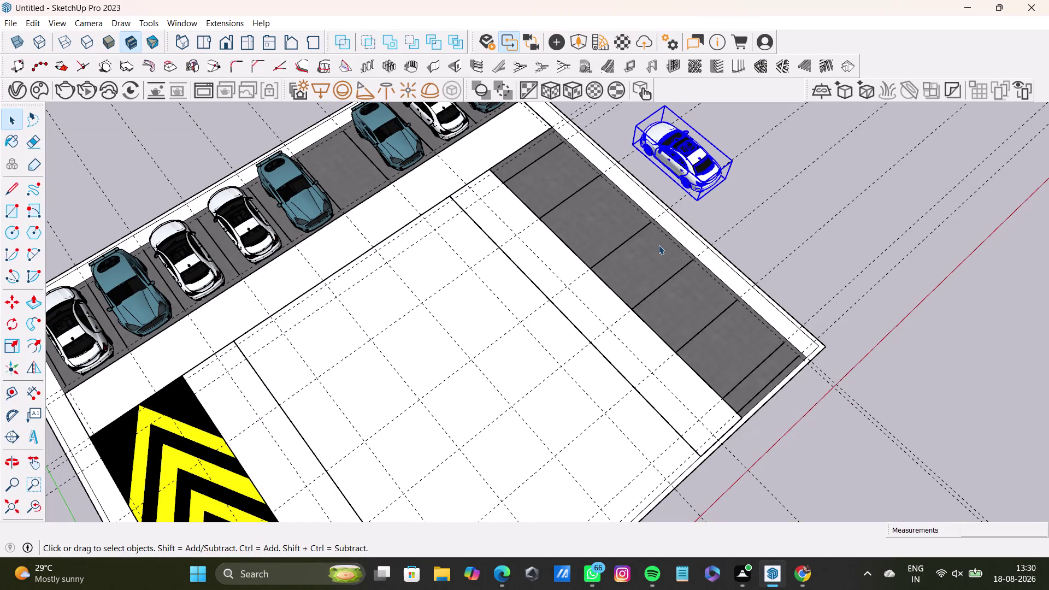
Frame the white sedan and the row of empty bays, then select the sedan.
click(749, 170)
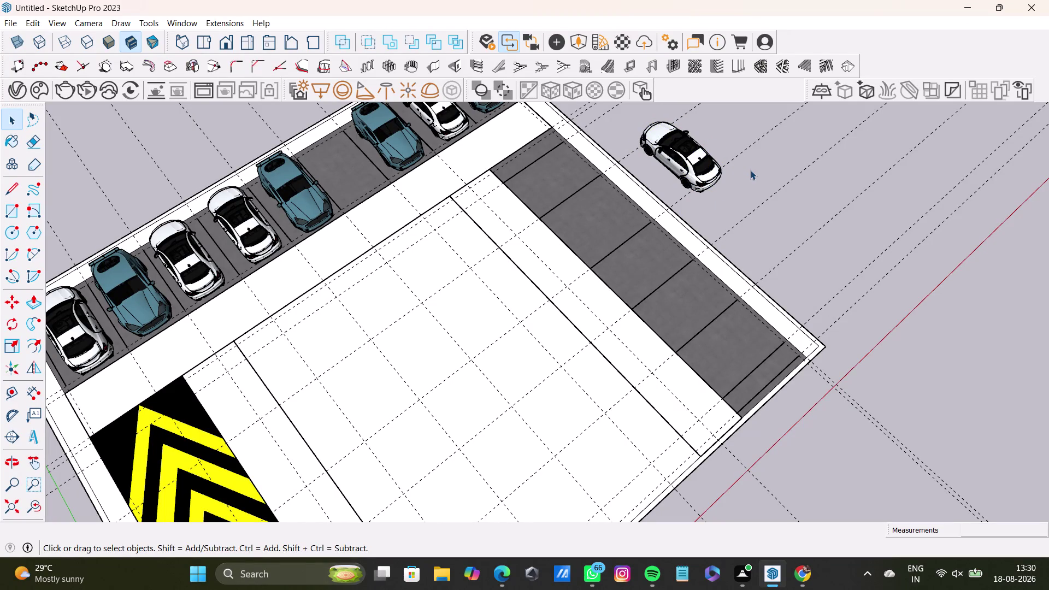
middle_drag(752, 261, 605, 206)
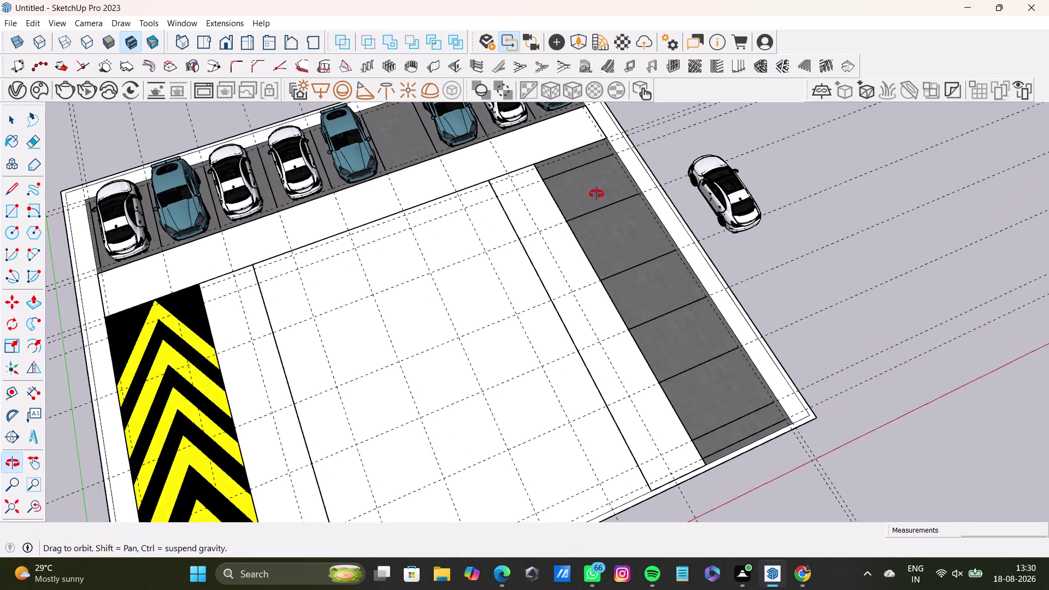
middle_drag(604, 206, 561, 124)
scroll(up, 3)
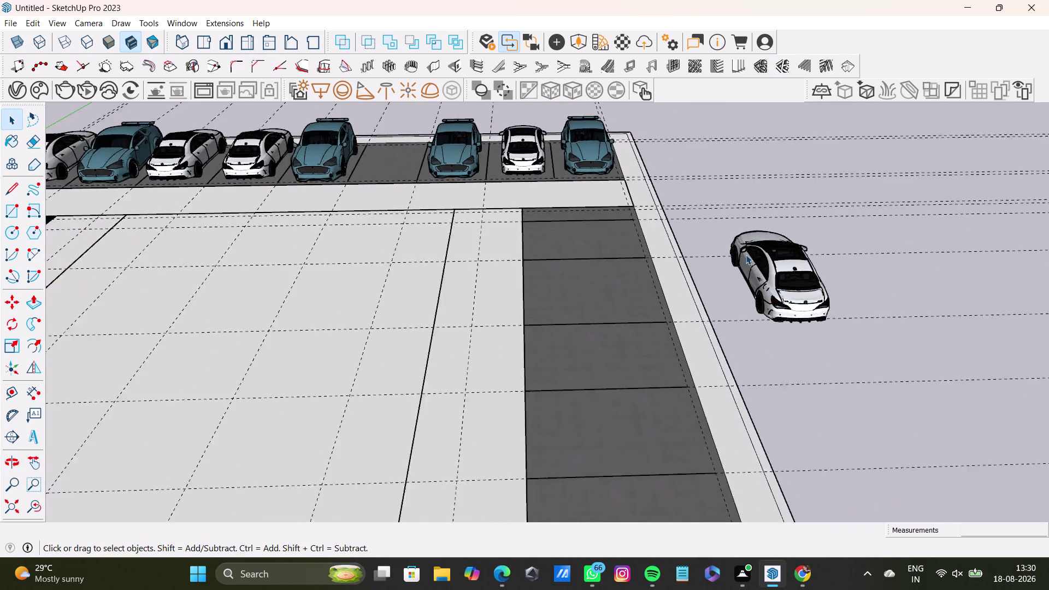
scroll(up, 3)
middle_drag(753, 277, 872, 358)
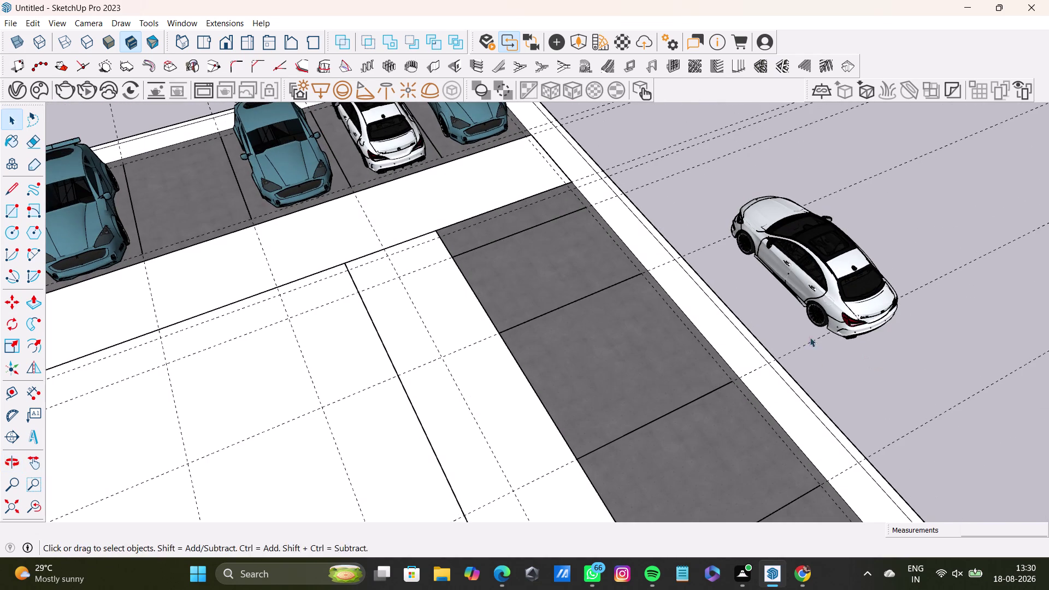
middle_drag(770, 326, 850, 372)
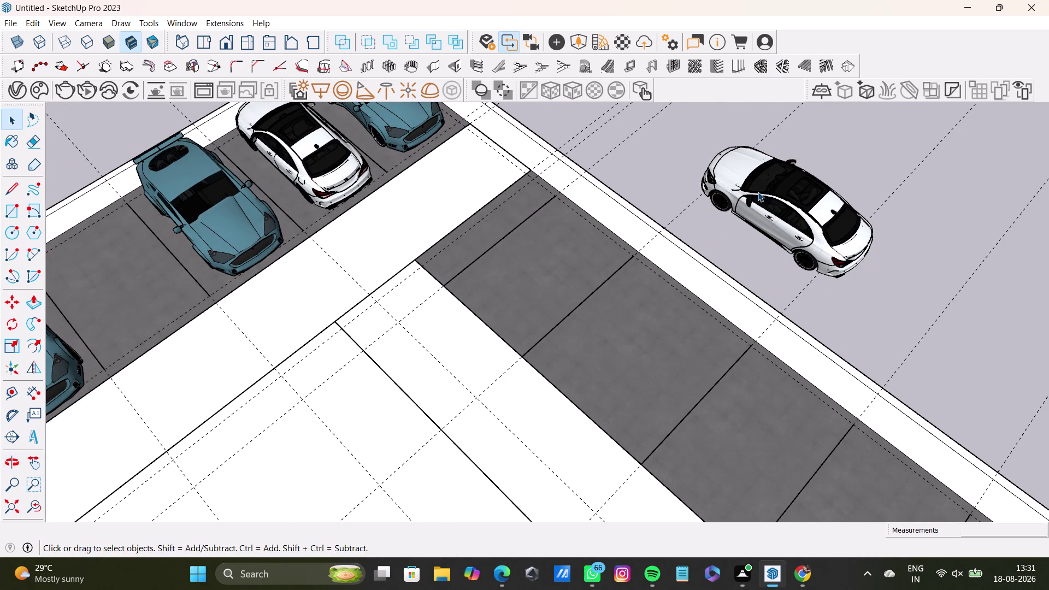
click(759, 192)
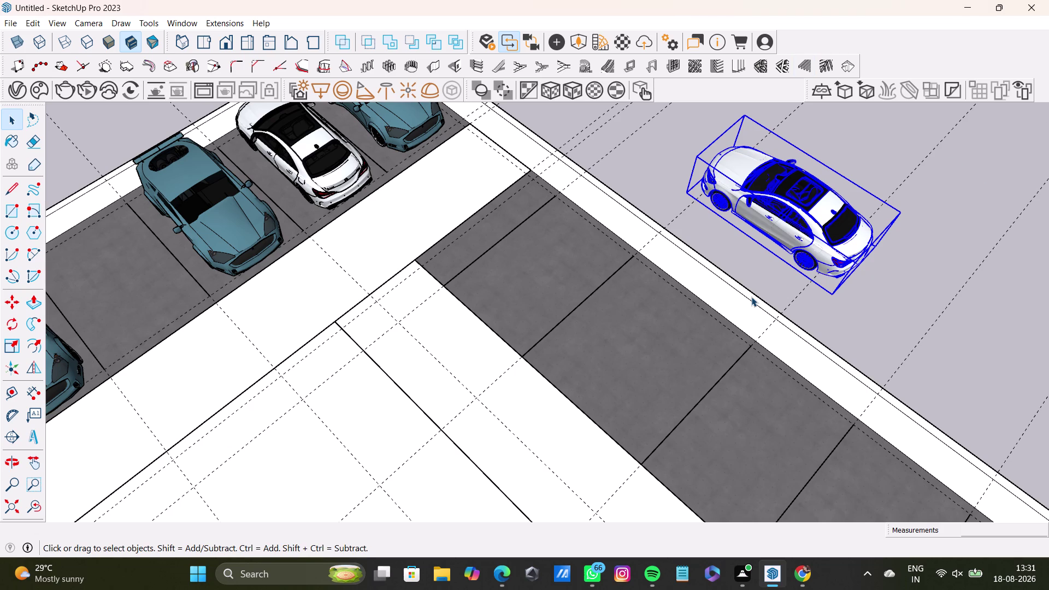
Orbit around the sedan to a top-down view and select it again.
middle_drag(865, 307, 786, 208)
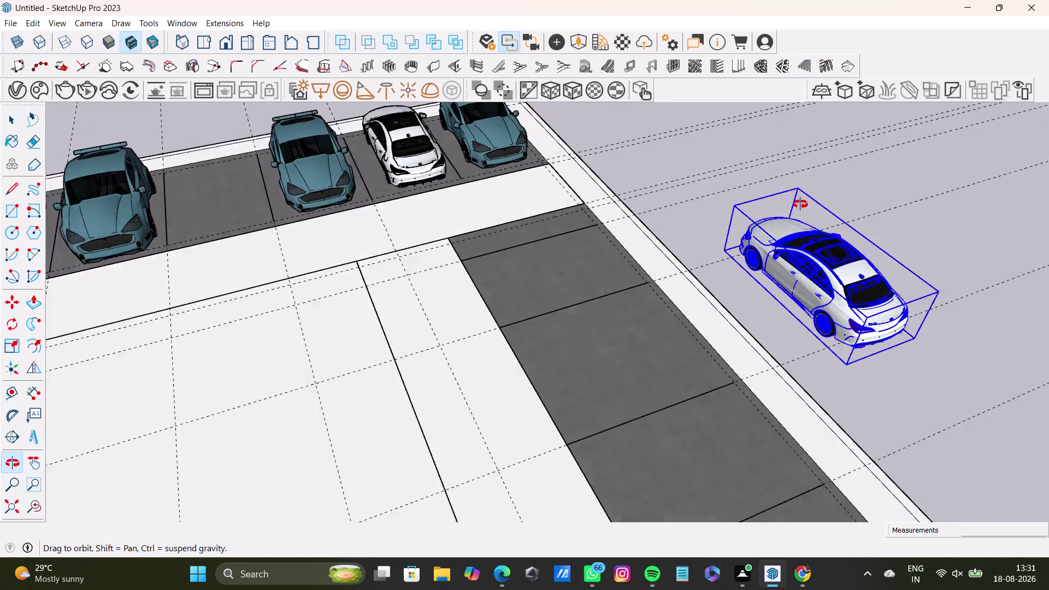
middle_drag(786, 208, 837, 192)
scroll(up, 3)
middle_drag(793, 253, 918, 266)
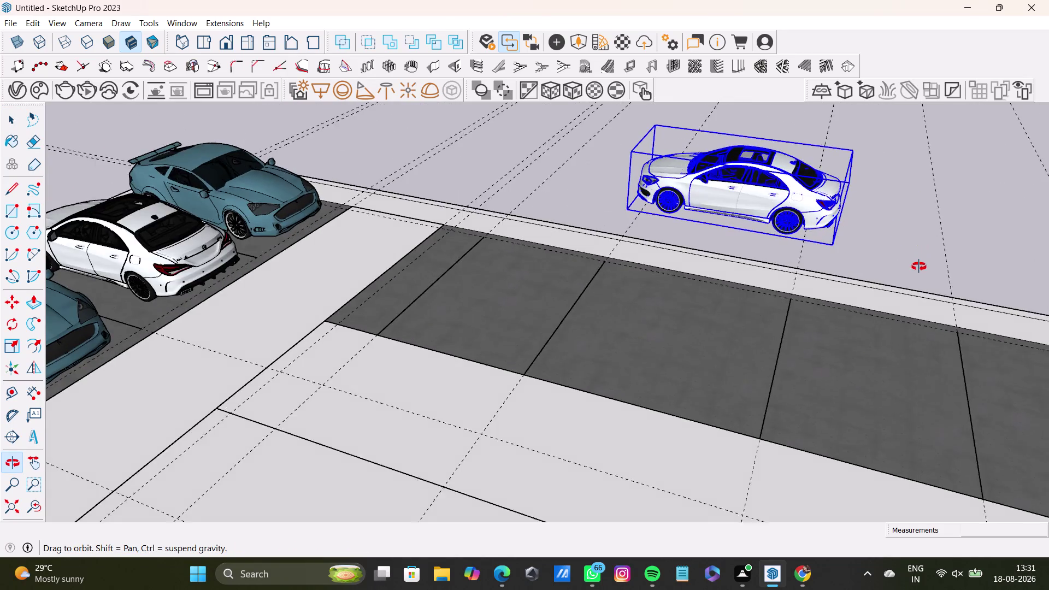
middle_drag(918, 267, 810, 331)
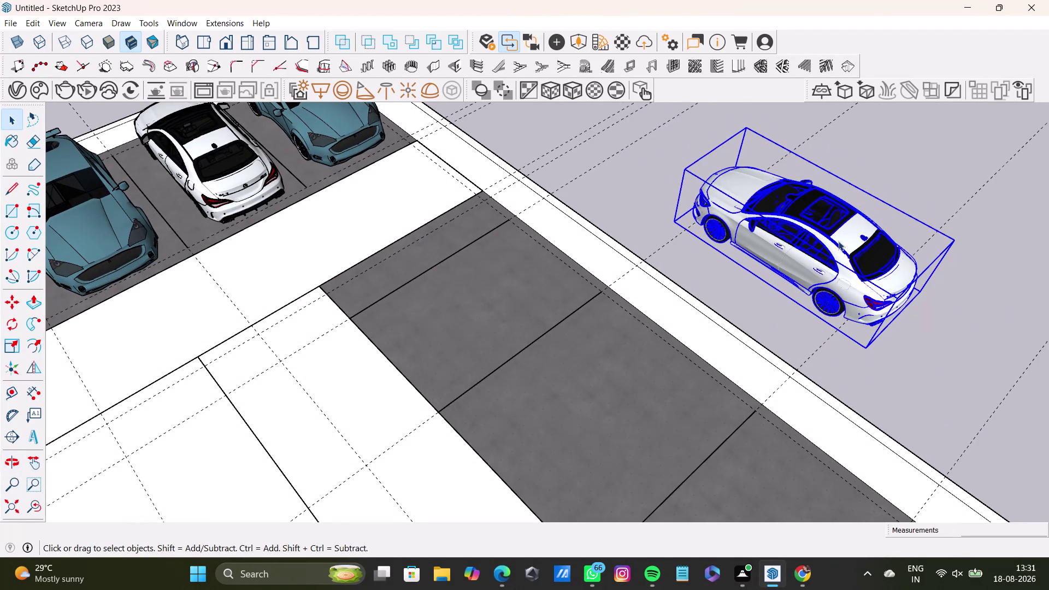
click(905, 188)
click(848, 236)
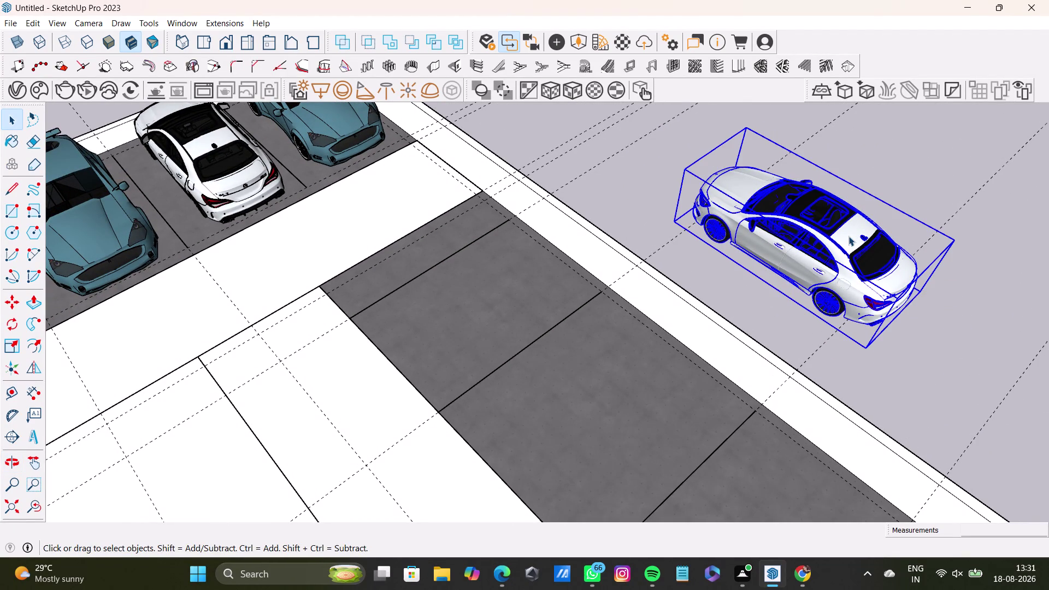
Move the sedan by its rear wheel into the first empty bay, then view it side-on.
key(m)
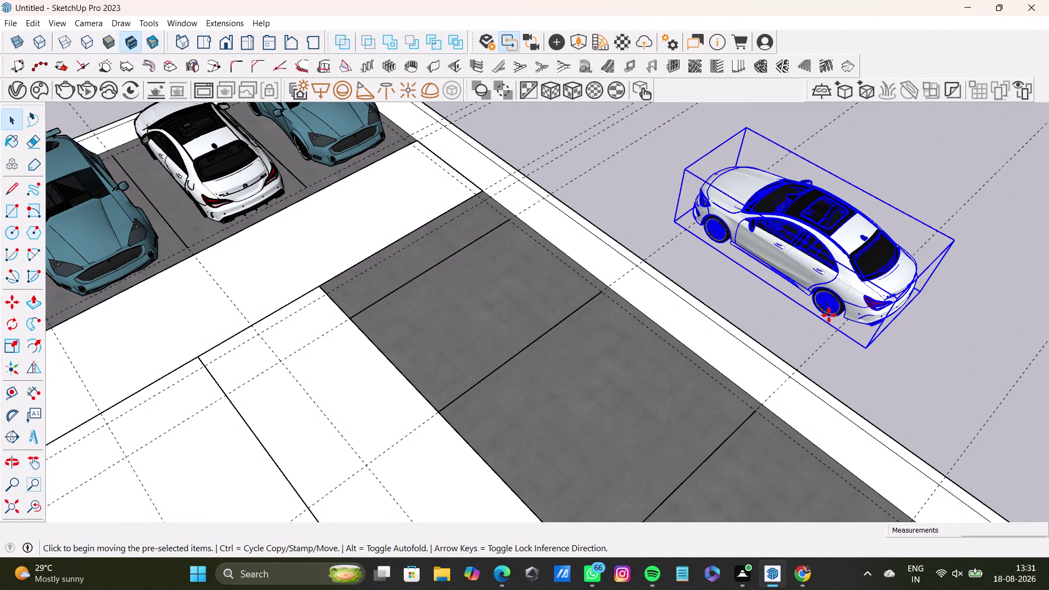
click(728, 236)
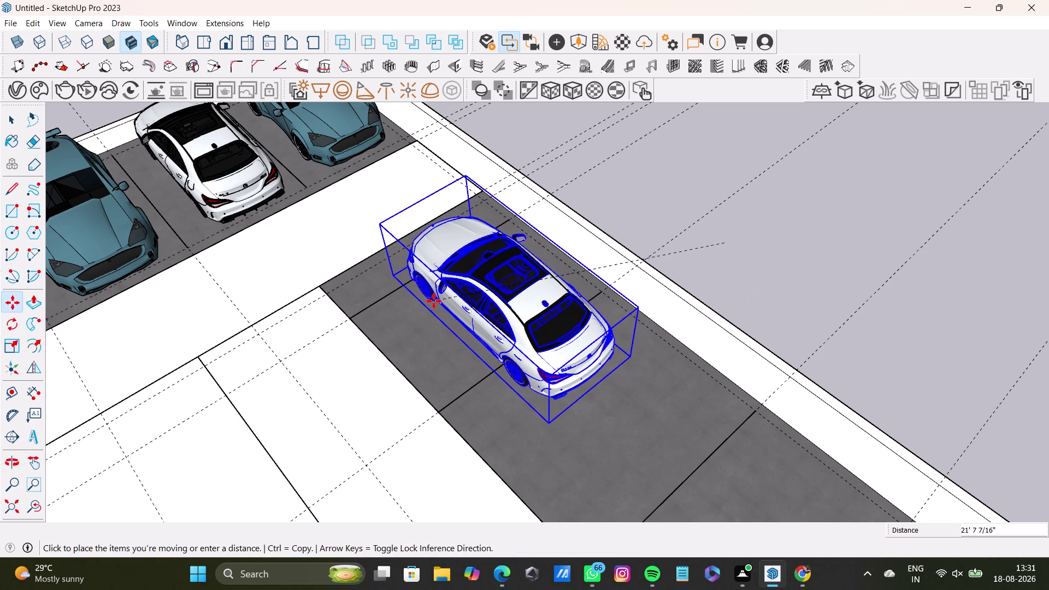
click(443, 310)
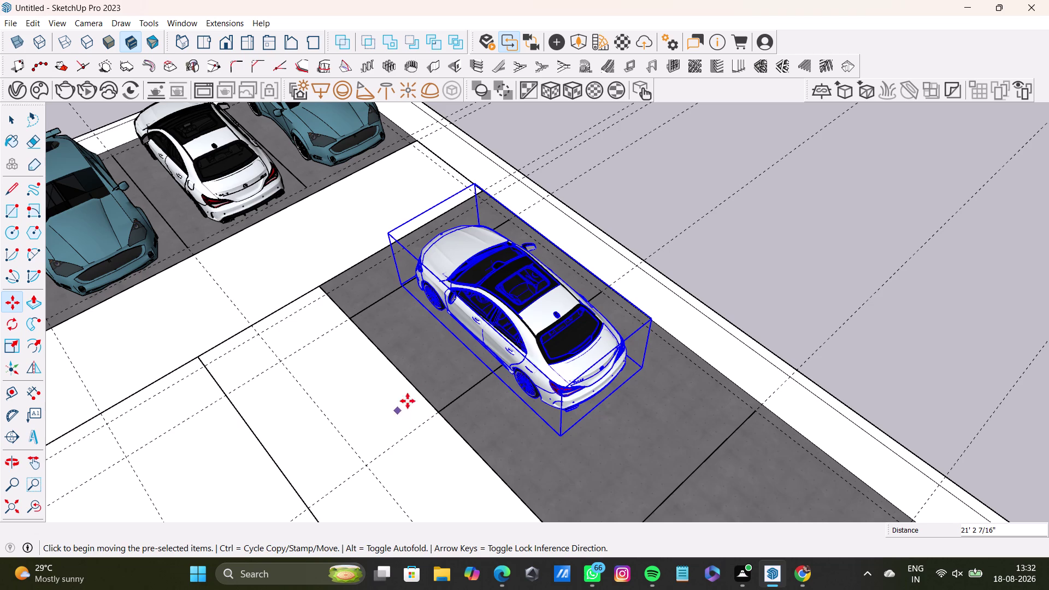
middle_drag(405, 413, 571, 365)
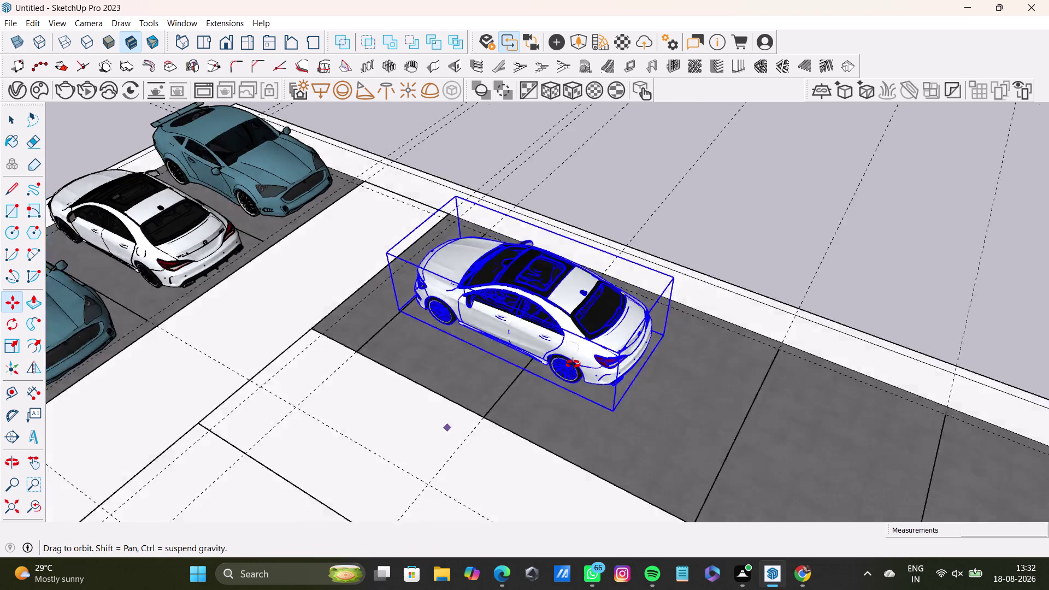
middle_drag(571, 364, 620, 356)
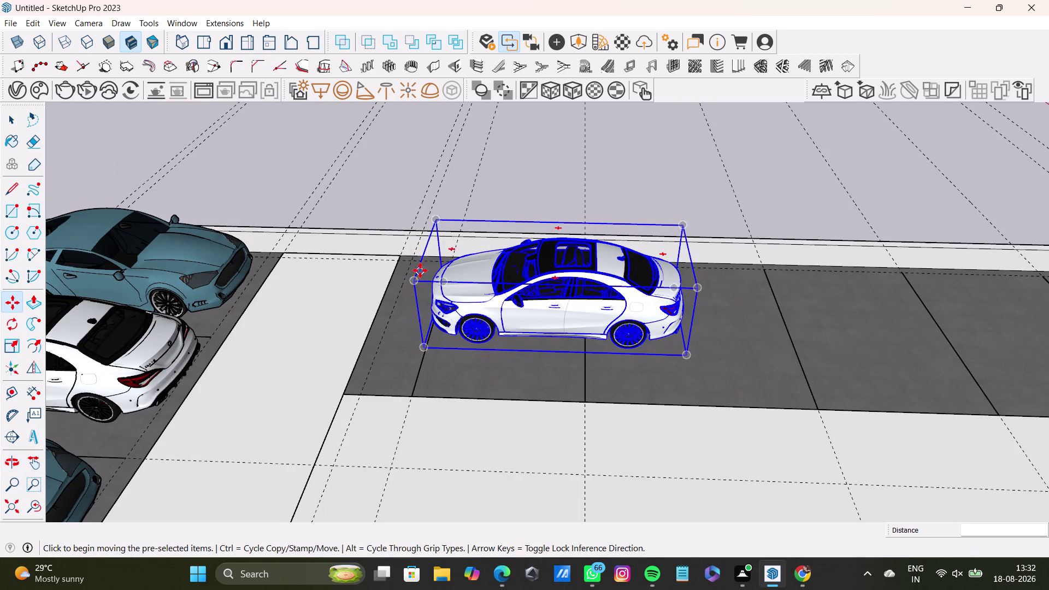
Rotate the sedan 90 degrees about its corner.
key(q)
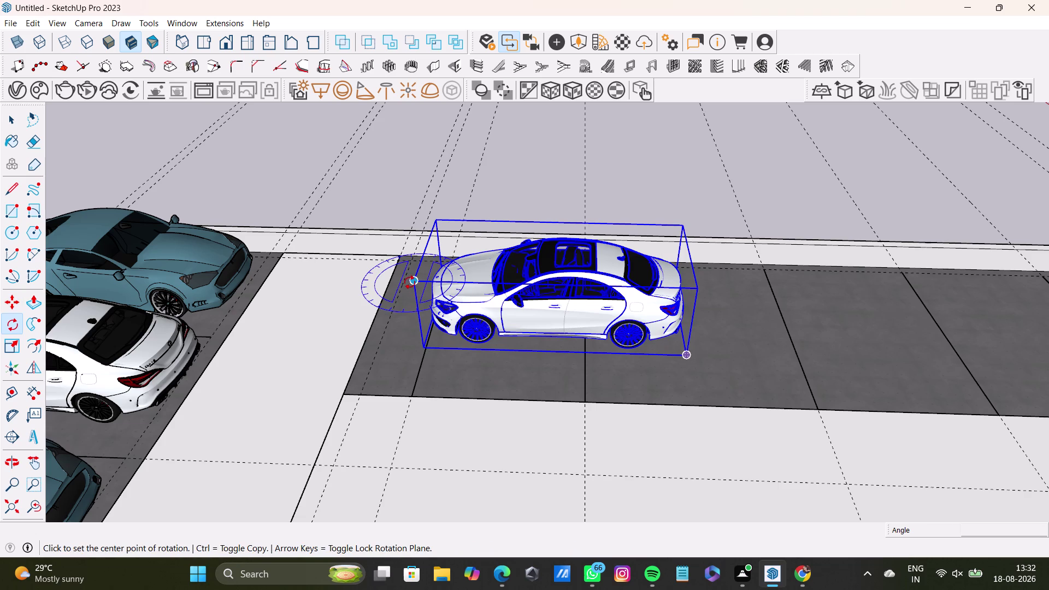
click(412, 281)
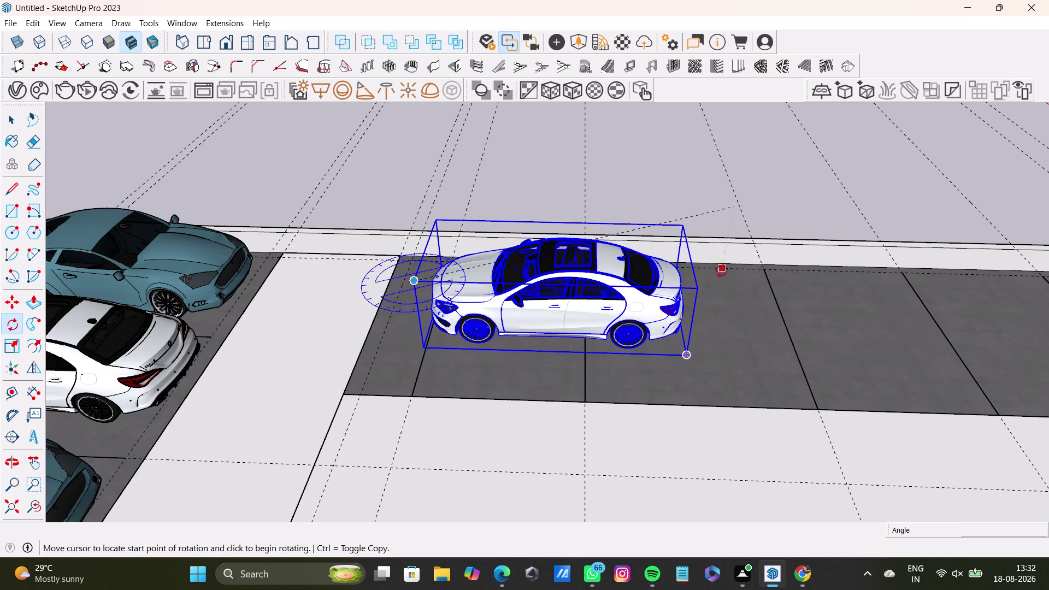
click(700, 288)
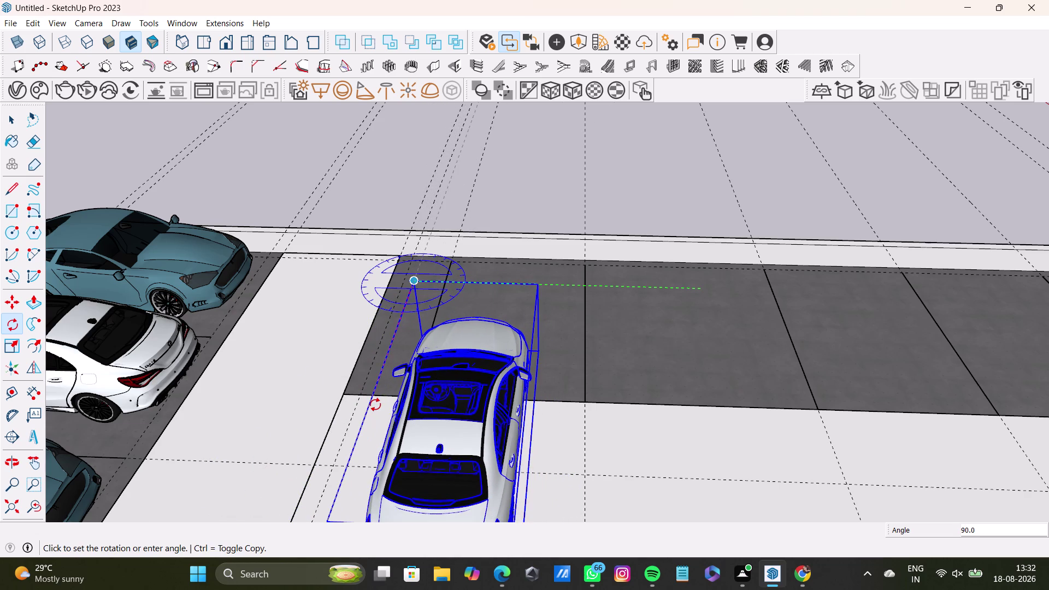
click(375, 405)
key(space)
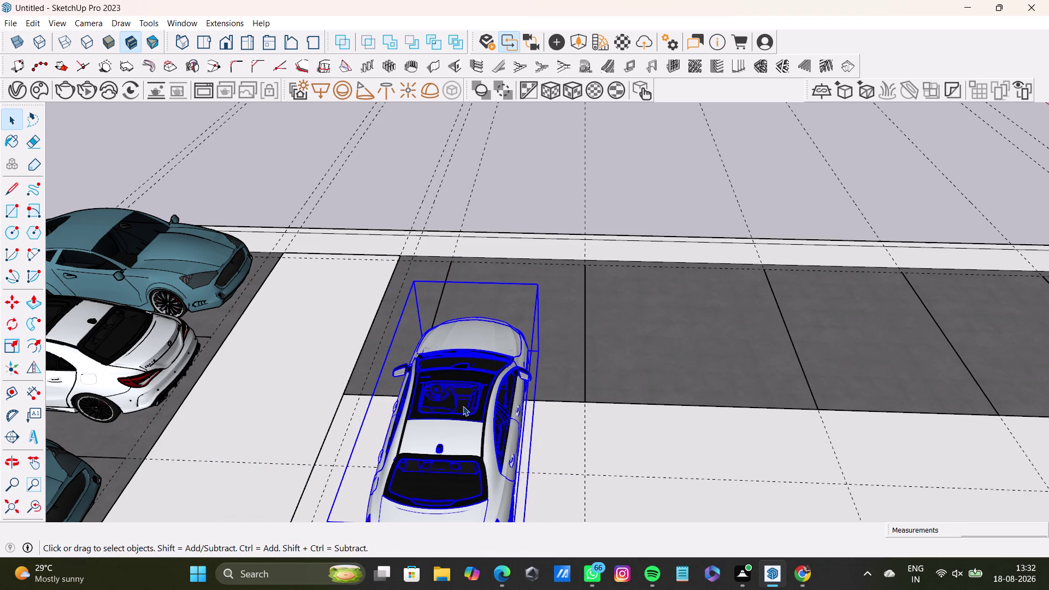
Move the turned sedan so it sits centred inside the bay.
key(m)
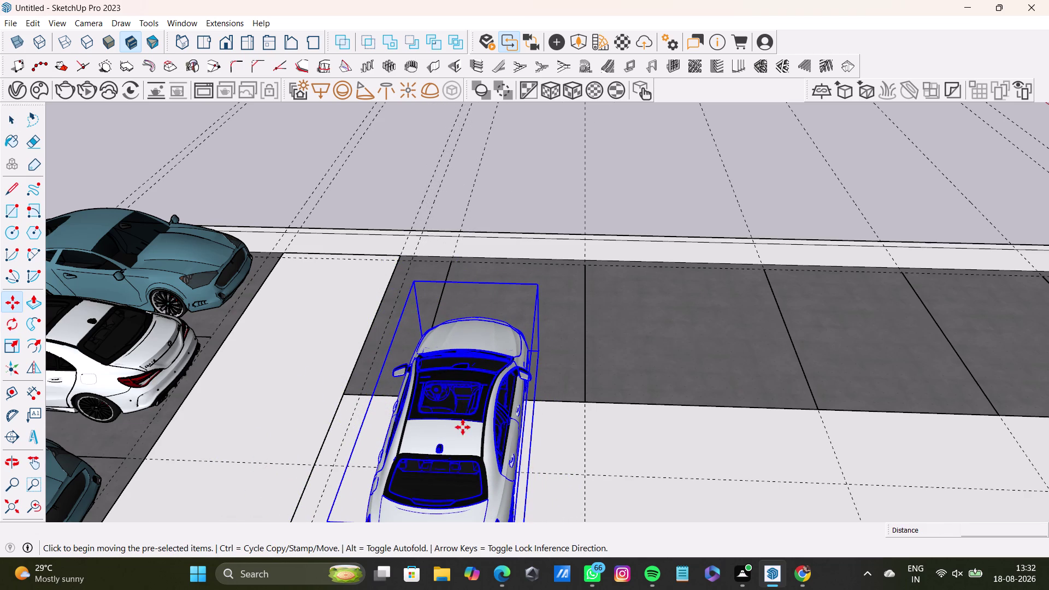
click(461, 437)
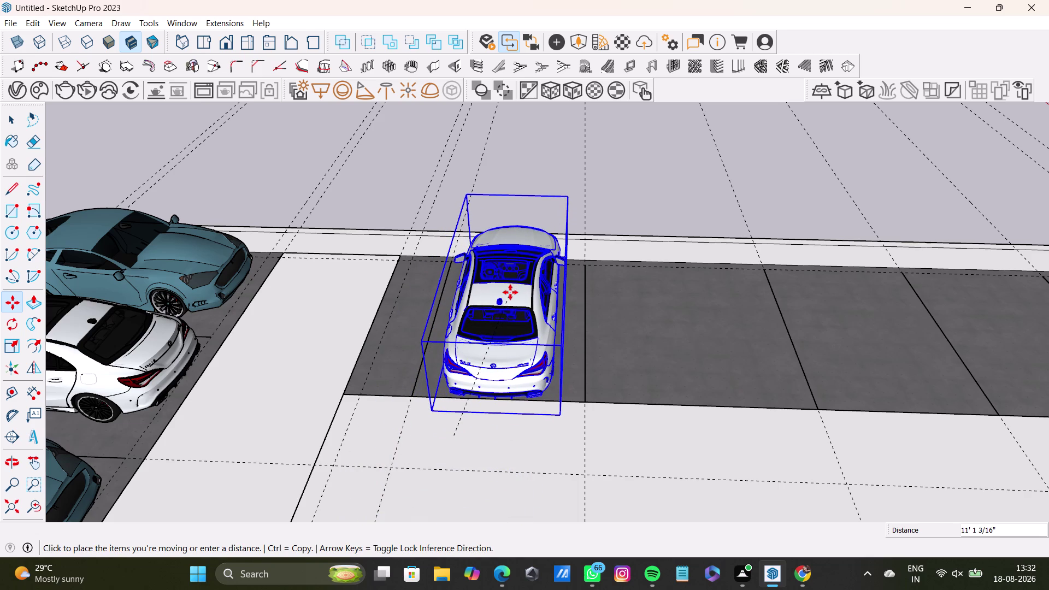
click(510, 295)
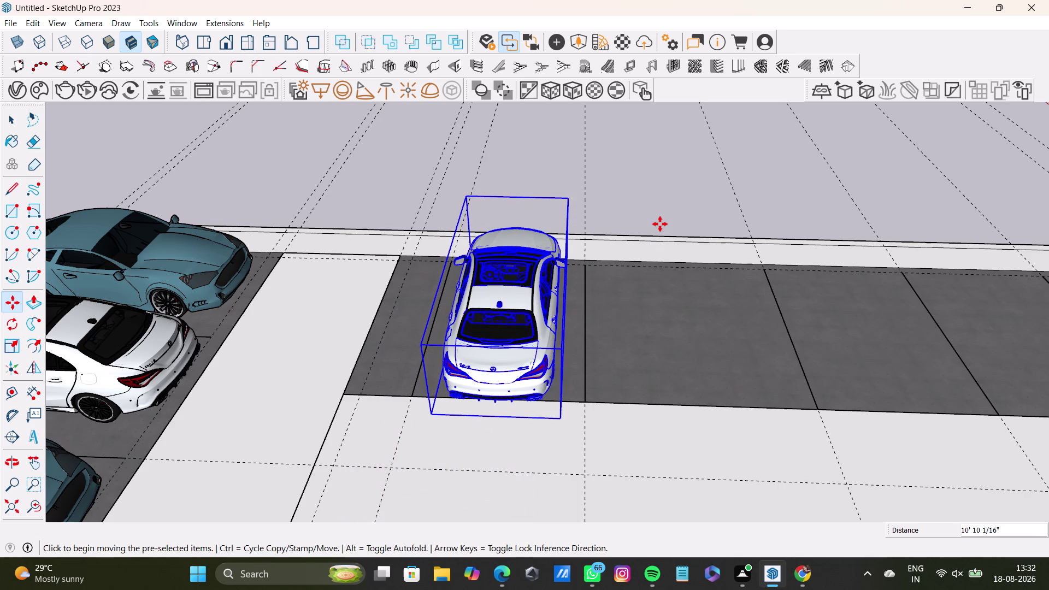
key(space)
Orbit around the parked sedan to check it, then reselect it.
click(659, 224)
middle_drag(669, 334, 667, 334)
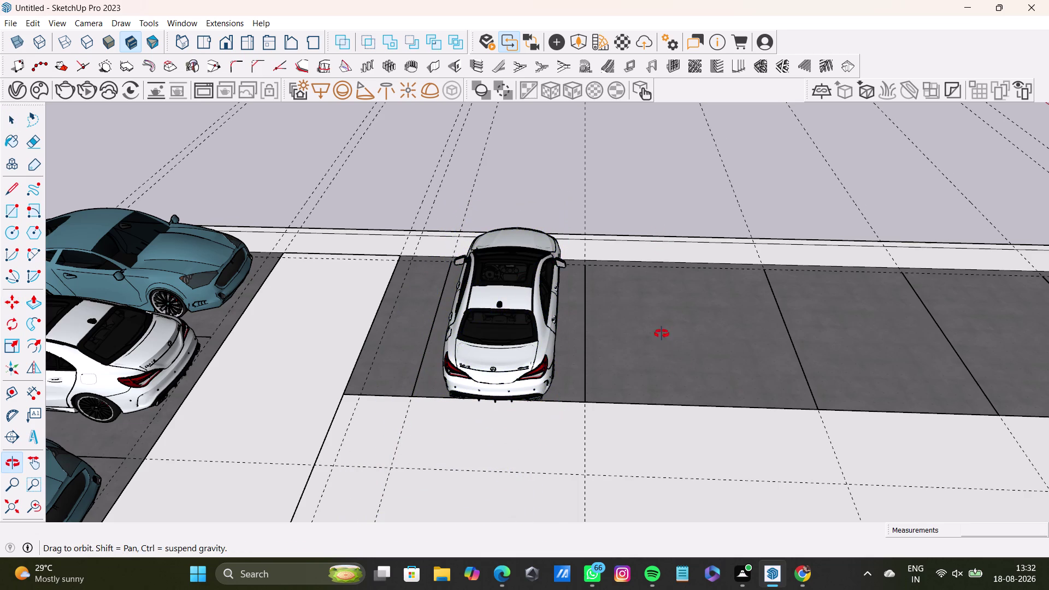
middle_drag(668, 335, 412, 380)
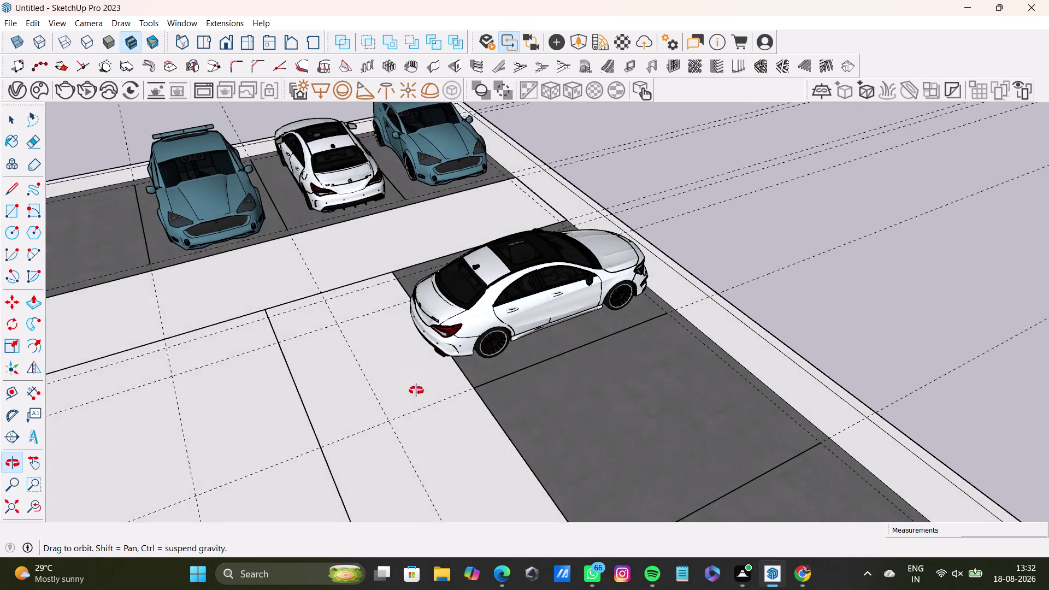
middle_drag(412, 381, 650, 327)
click(490, 306)
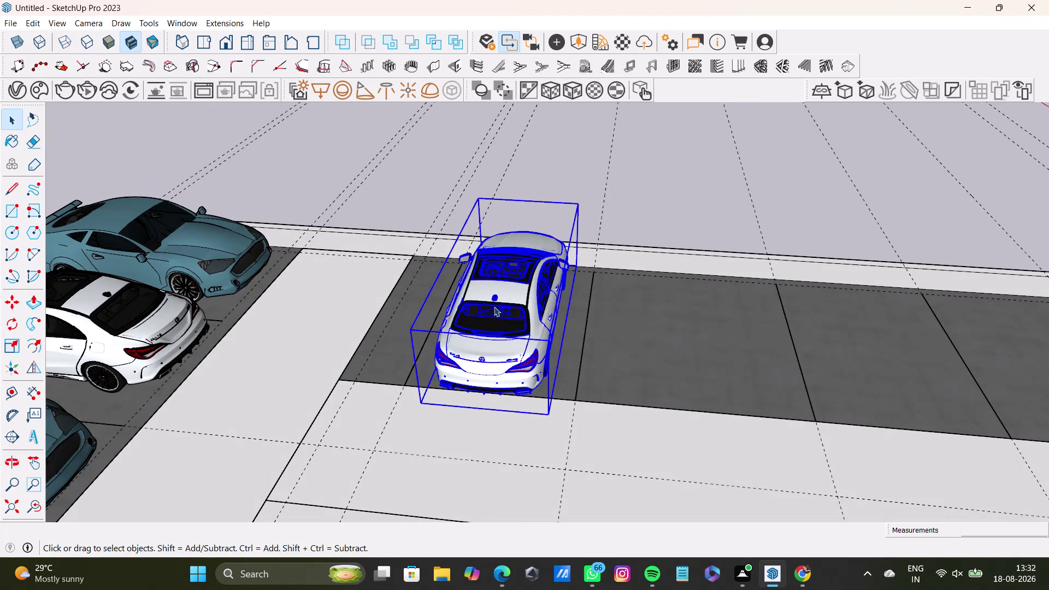
Scale the sedan down to 0.96 so it fits the bay width.
key(s)
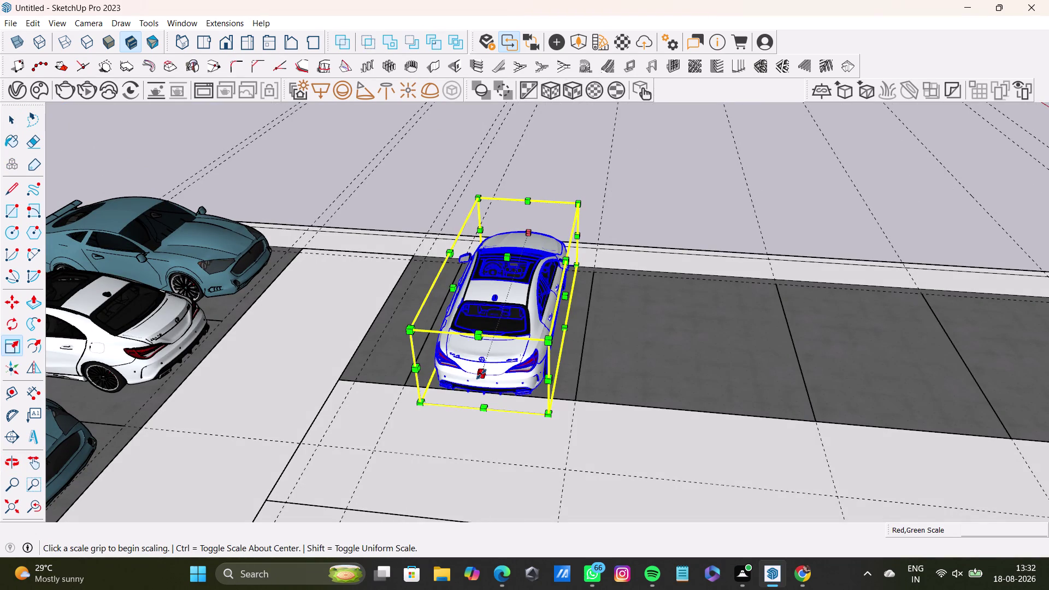
drag(481, 374, 484, 365)
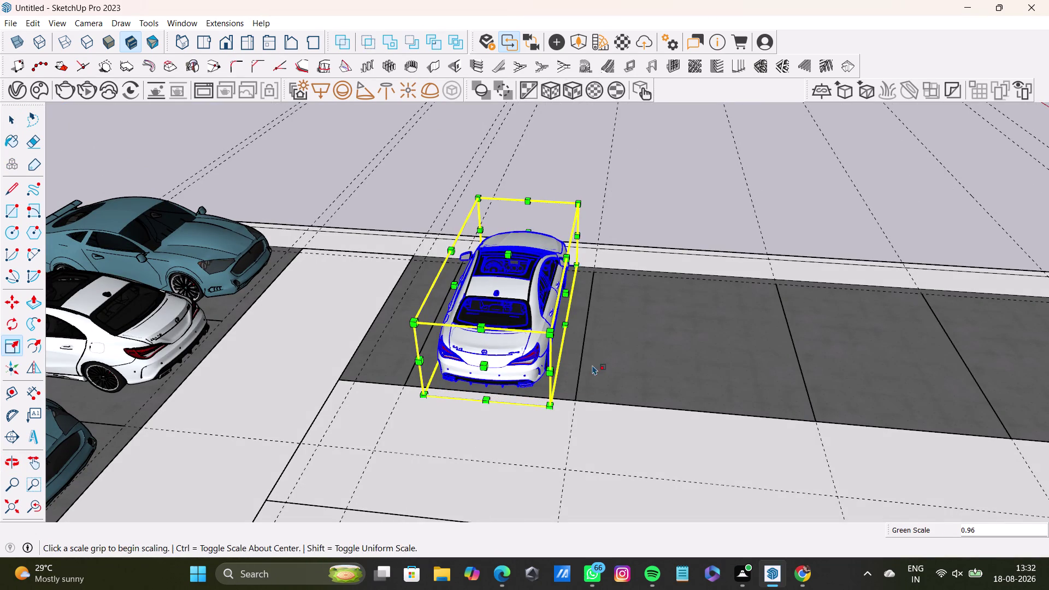
middle_drag(592, 365, 234, 365)
scroll(up, 3)
middle_drag(677, 302, 429, 292)
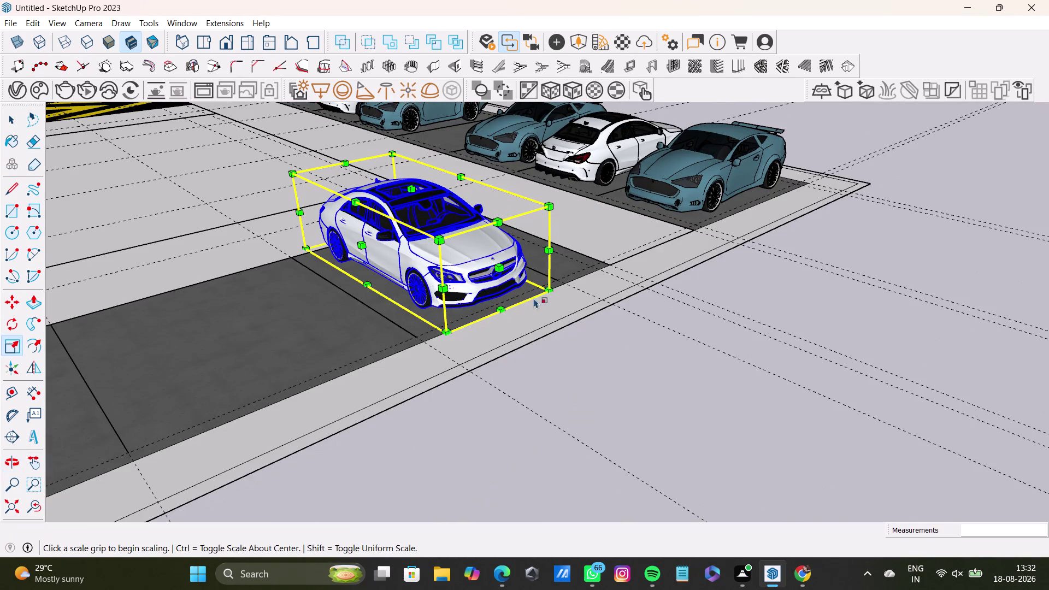
drag(499, 270, 490, 267)
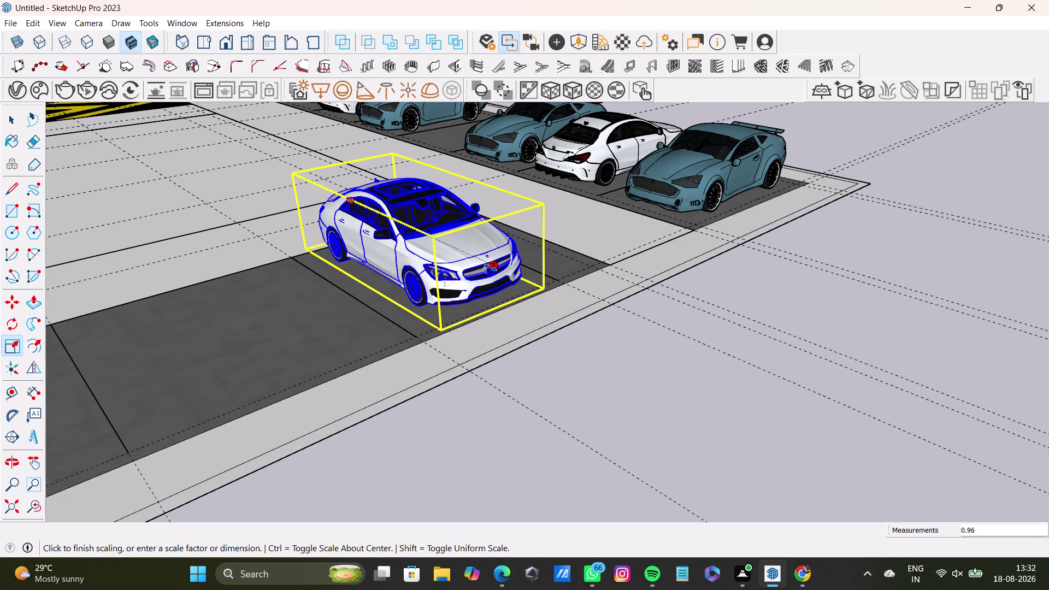
drag(490, 268, 501, 279)
key(space)
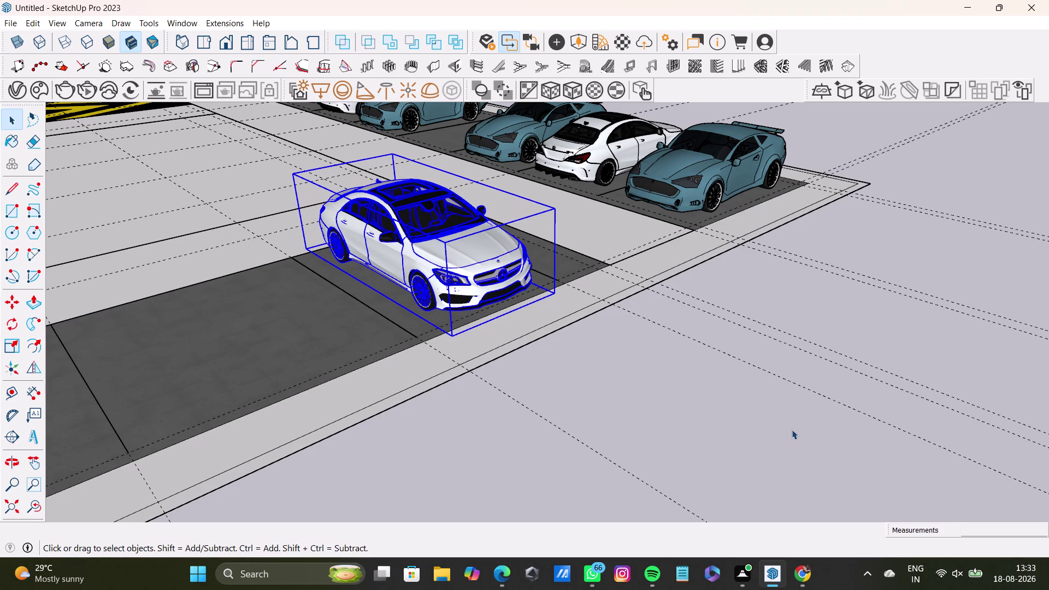
Select the resized sedan and orbit the view down onto it.
click(469, 294)
click(930, 141)
click(462, 268)
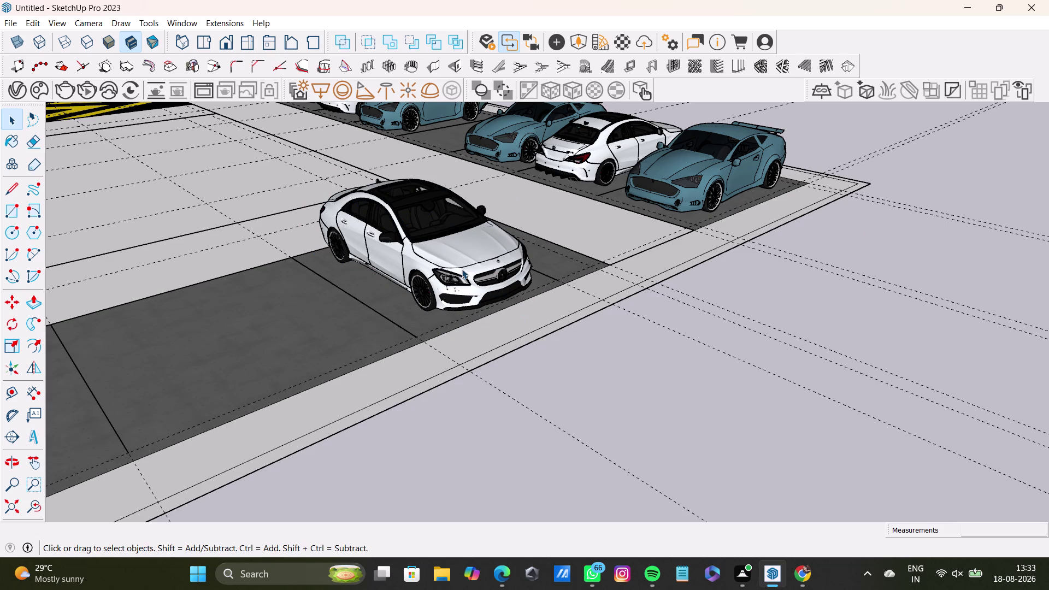
middle_drag(568, 357, 553, 482)
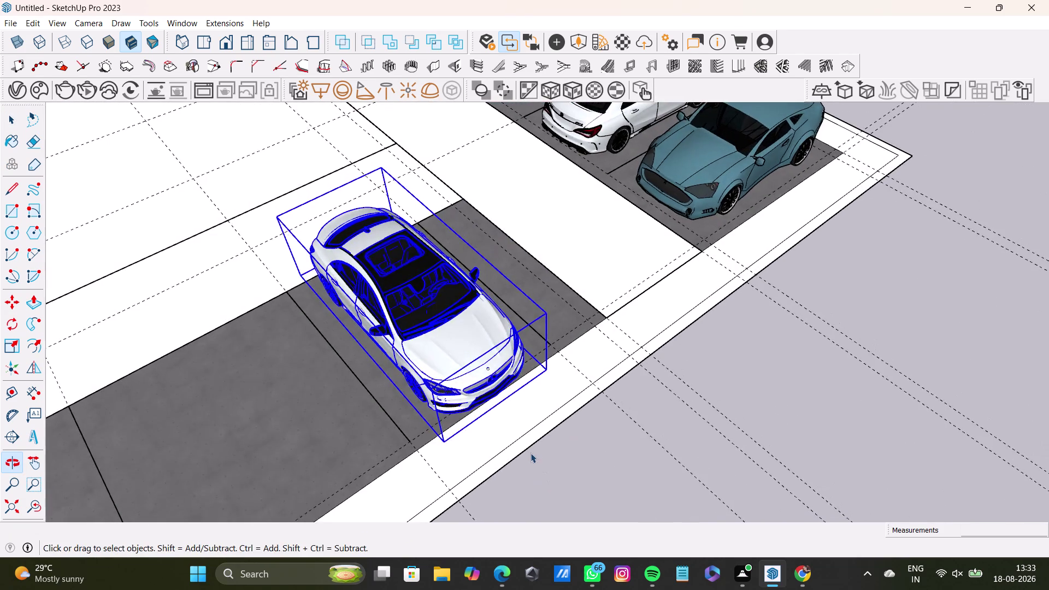
scroll(down, 3)
scroll(down, 3)
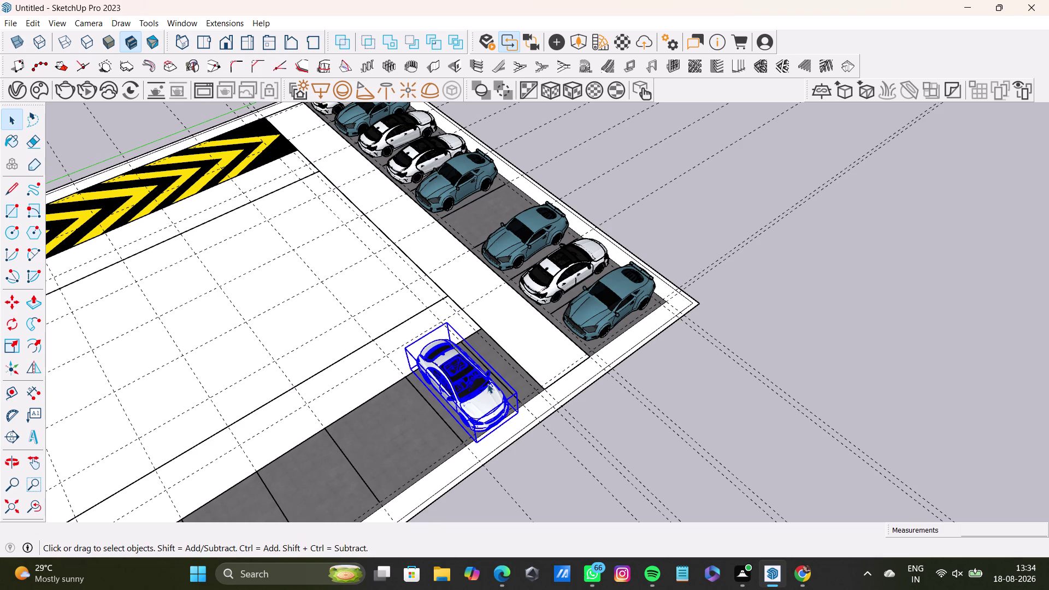
middle_drag(593, 437, 501, 452)
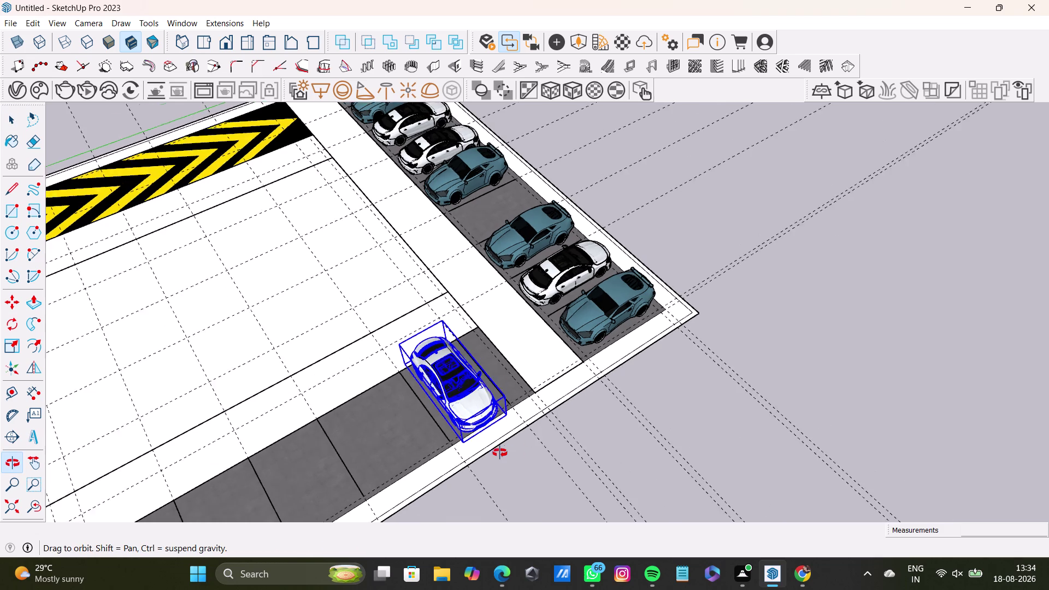
middle_drag(500, 453, 498, 453)
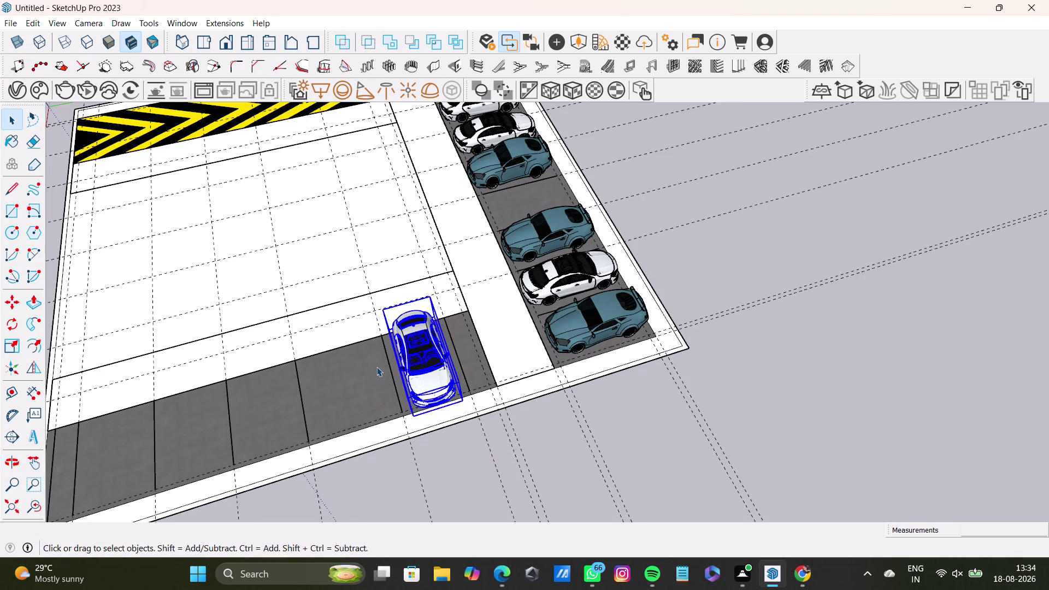
scroll(down, 3)
scroll(down, 3)
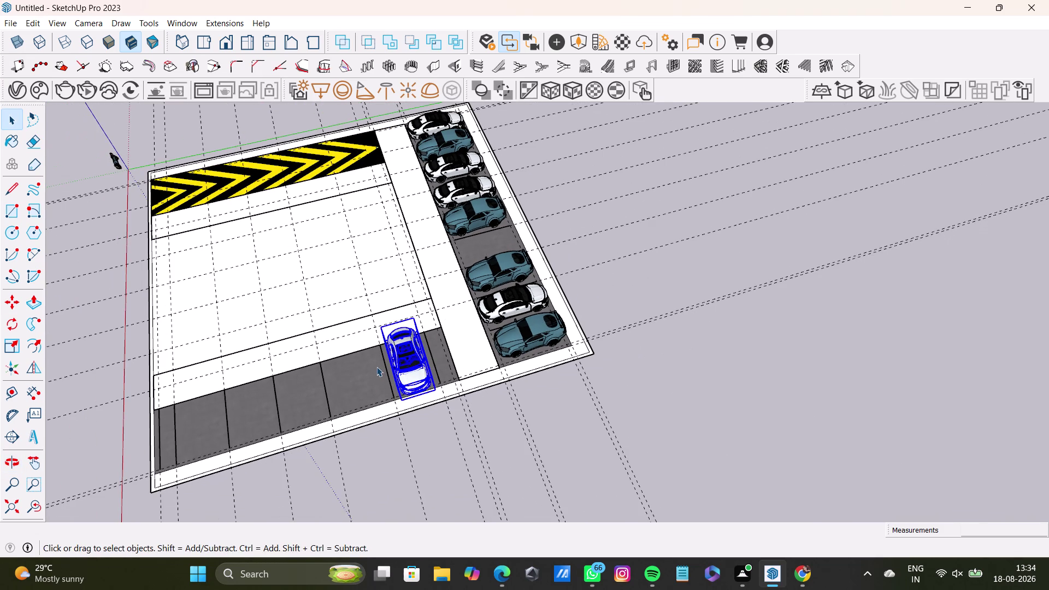
click(550, 333)
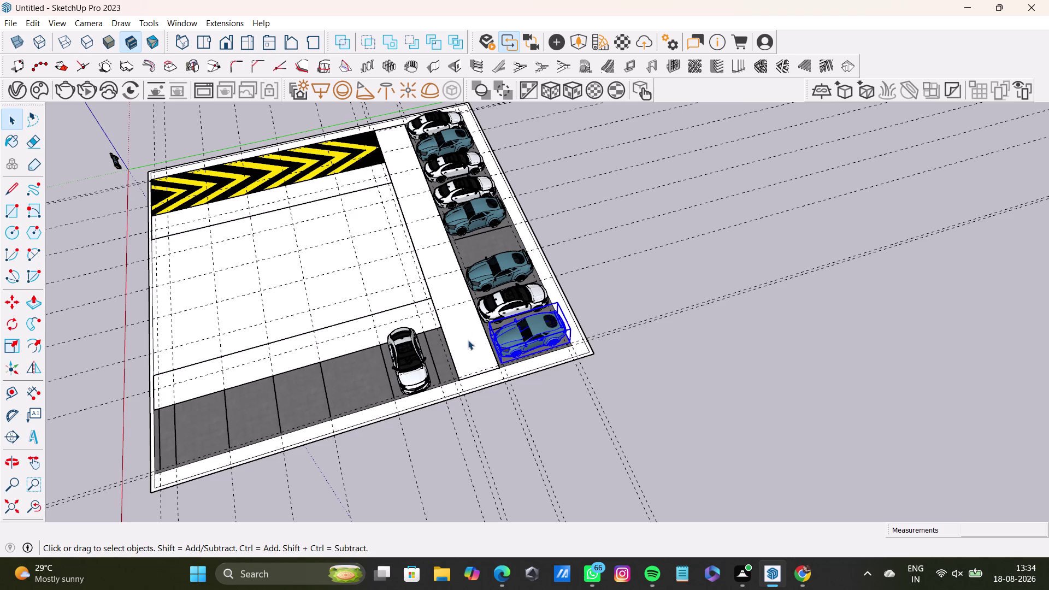
Copy the white sedan into the leftmost front-row bay.
middle_drag(467, 340, 546, 315)
drag(462, 292, 567, 389)
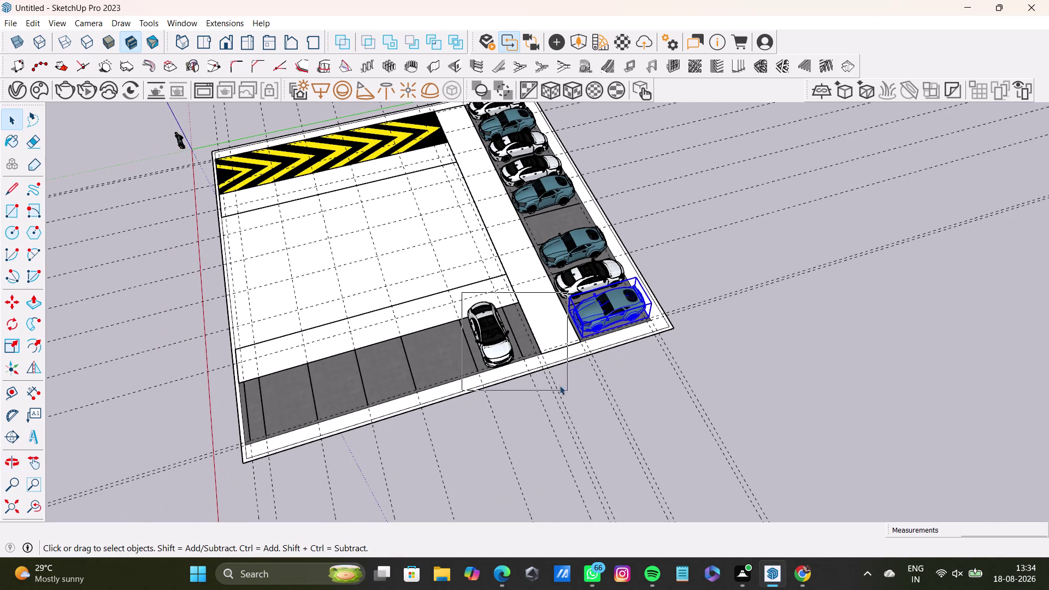
key(m)
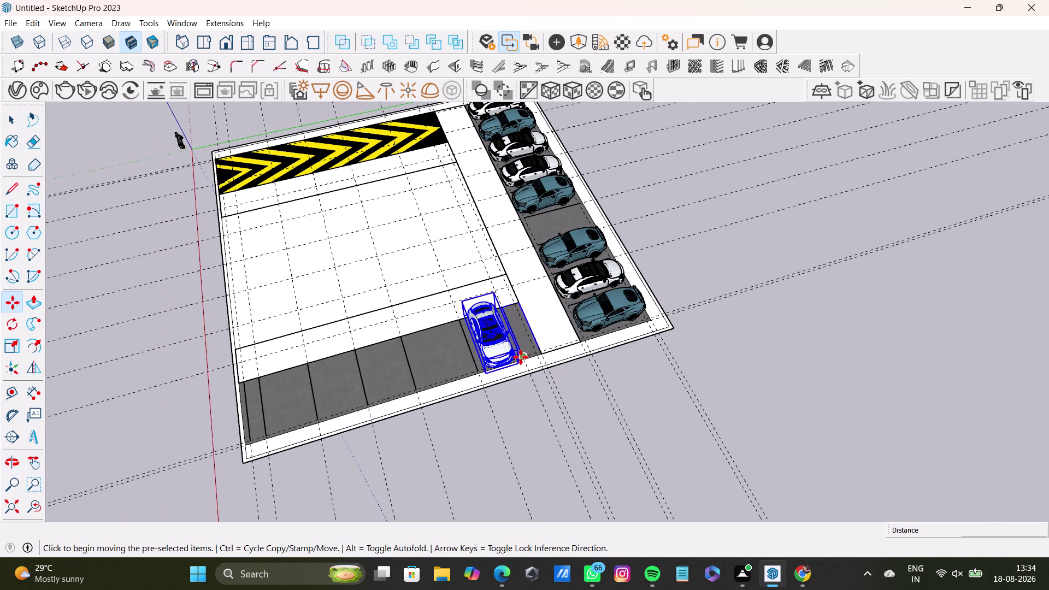
click(520, 358)
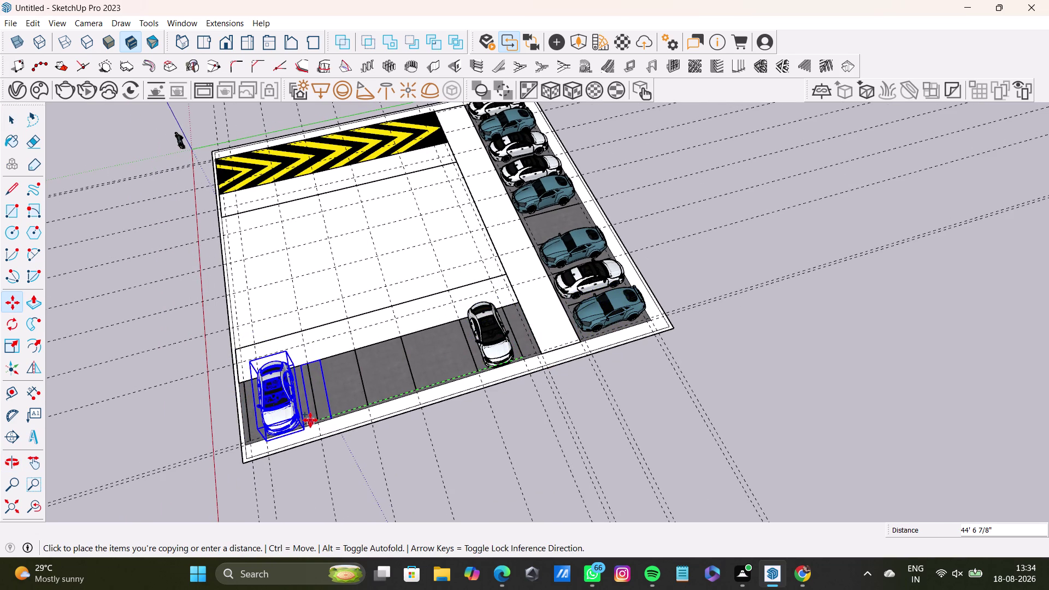
click(310, 420)
key(space)
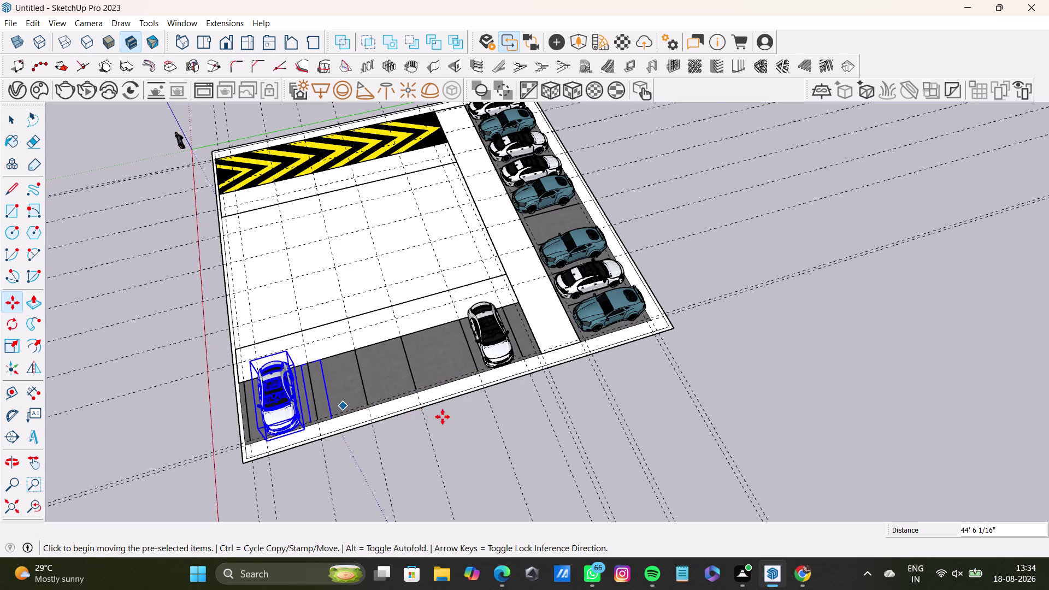
click(467, 454)
Orbit and zoom in for a close look along the front-row bays.
middle_drag(376, 431, 356, 477)
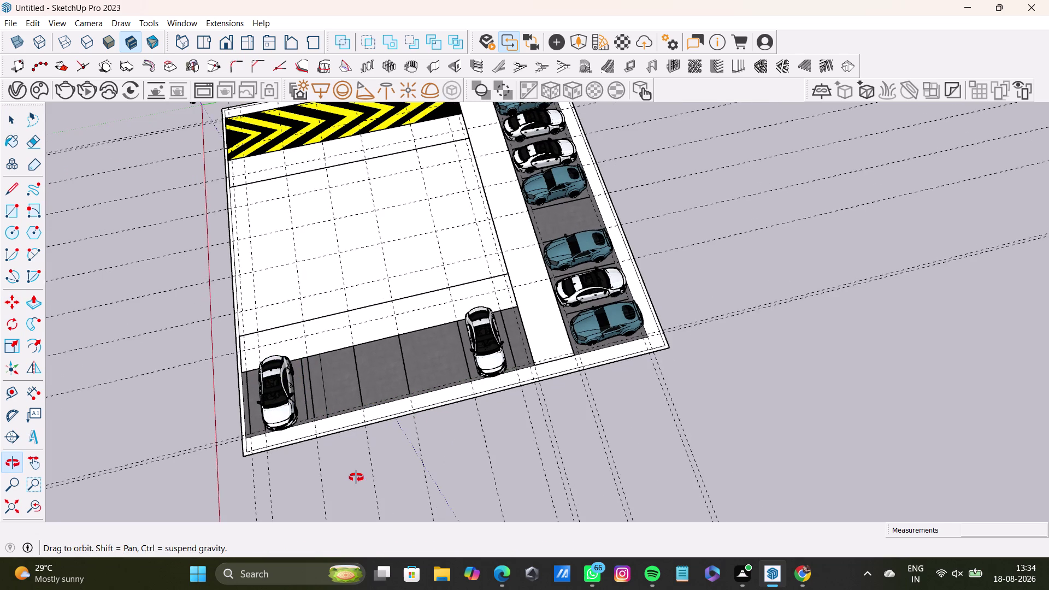
middle_drag(356, 478, 360, 441)
scroll(up, 3)
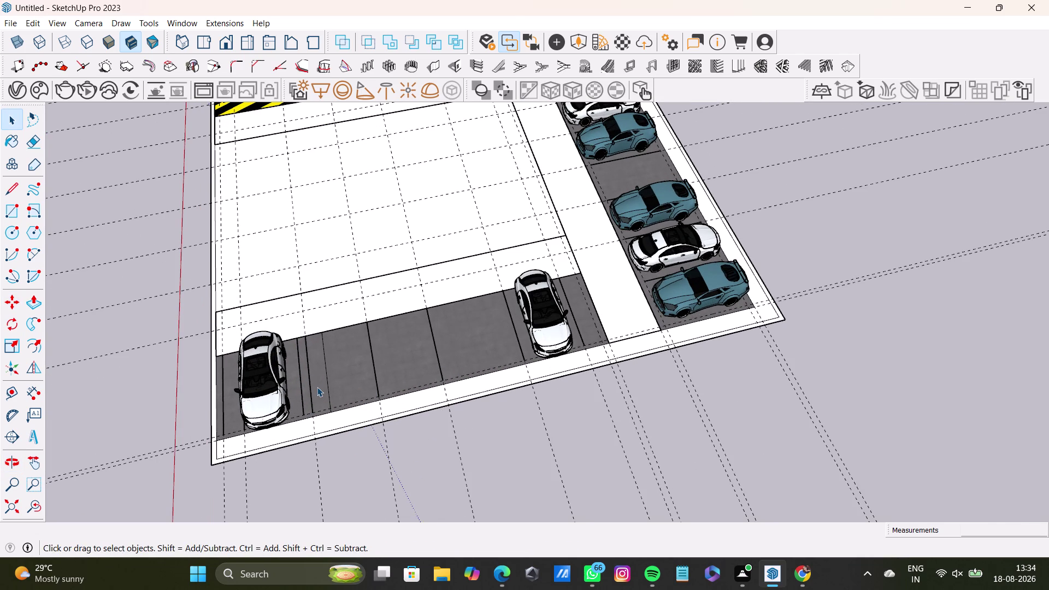
middle_drag(365, 382, 312, 500)
scroll(up, 3)
middle_drag(297, 359, 440, 230)
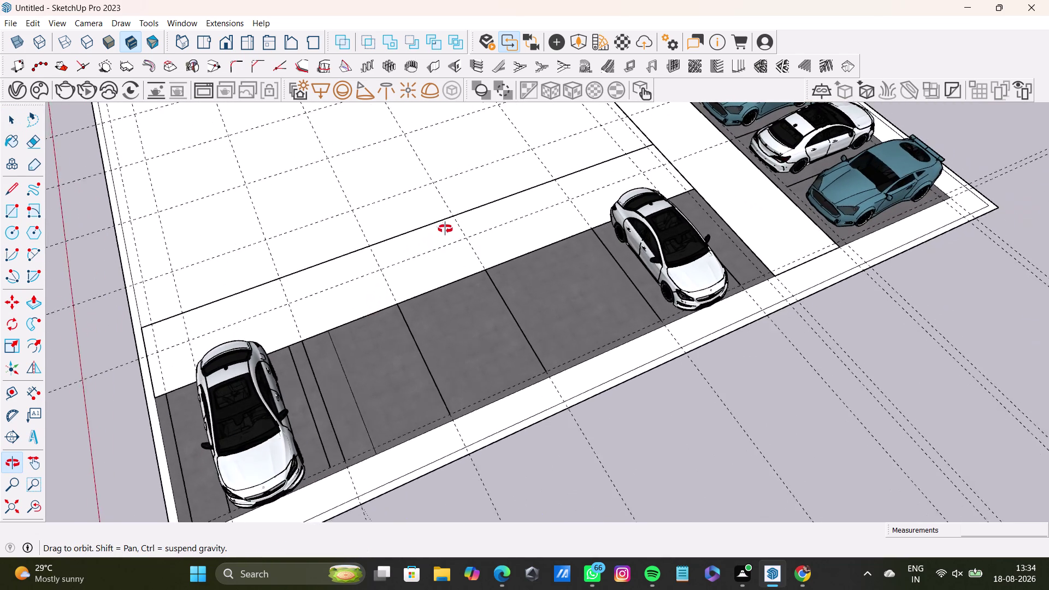
Move the divider line beside the left sedan by its midpoint onto the bay endpoint.
middle_drag(440, 231, 467, 222)
scroll(down, 3)
middle_drag(272, 404, 323, 378)
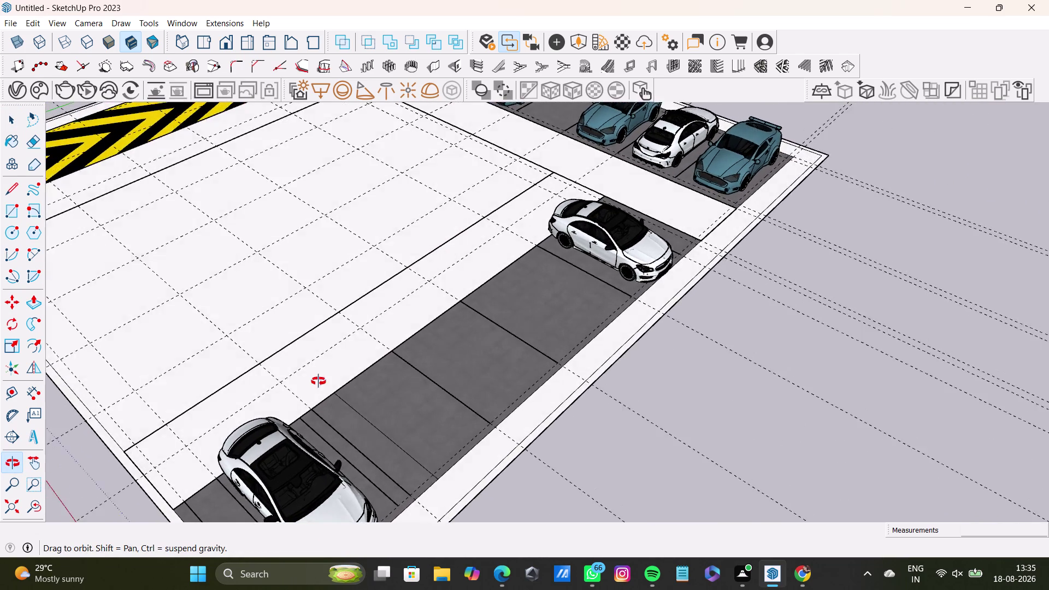
middle_drag(324, 378, 255, 439)
click(331, 432)
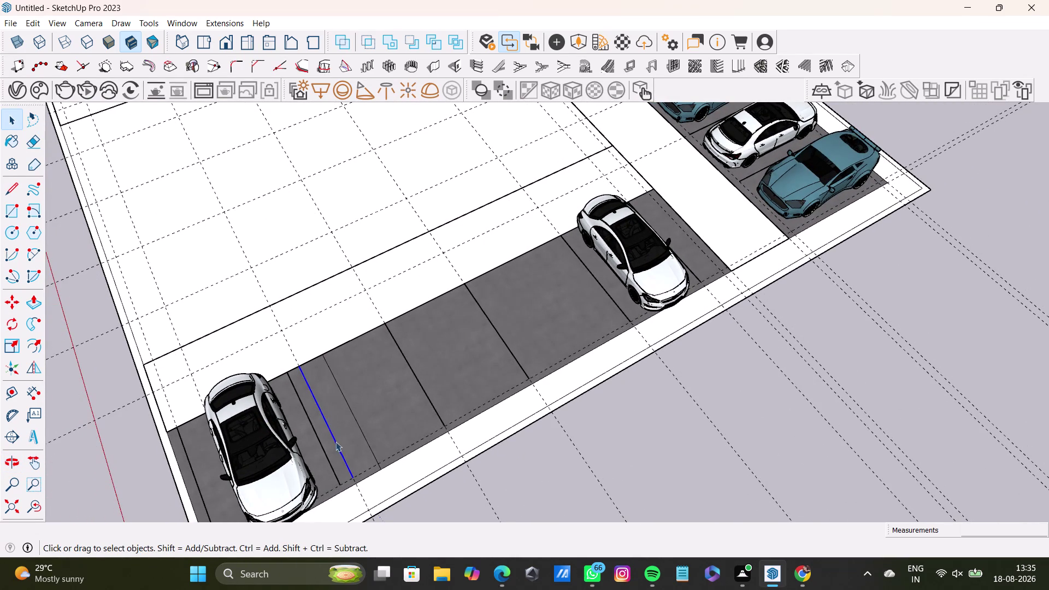
key(m)
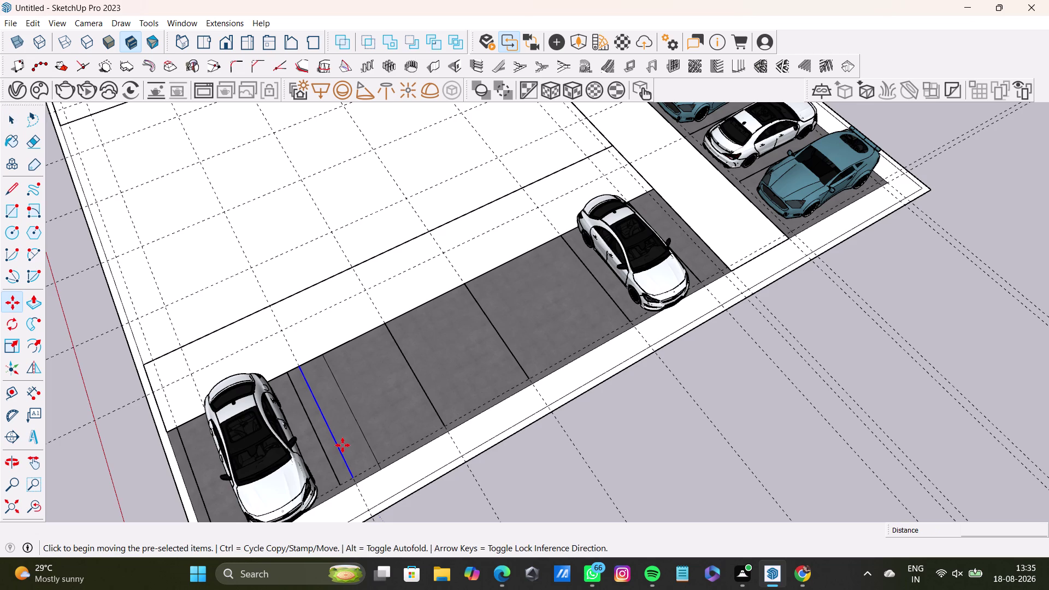
click(357, 481)
click(380, 465)
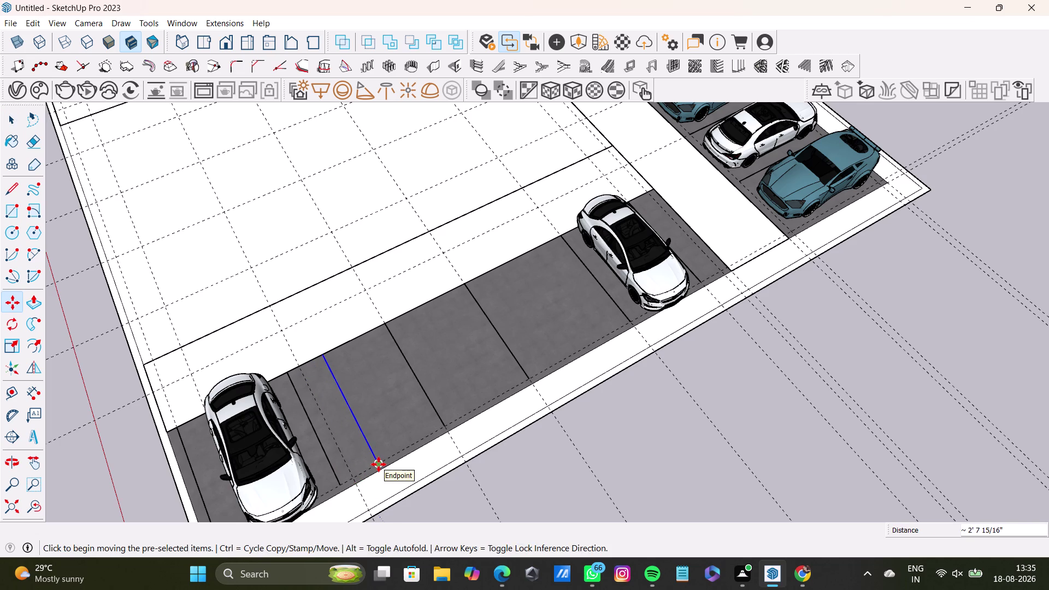
key(space)
click(651, 485)
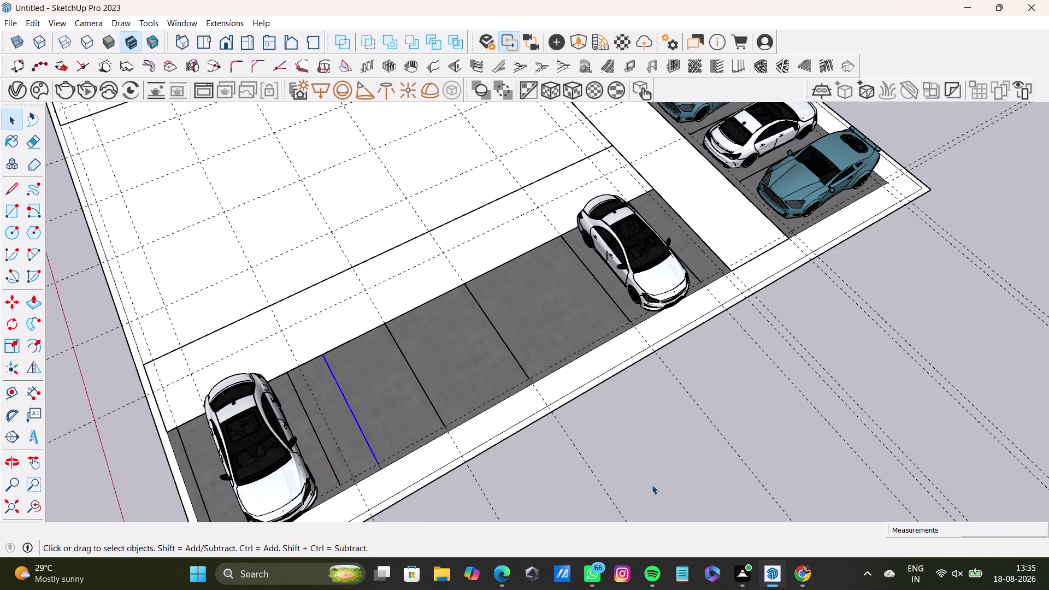
key(space)
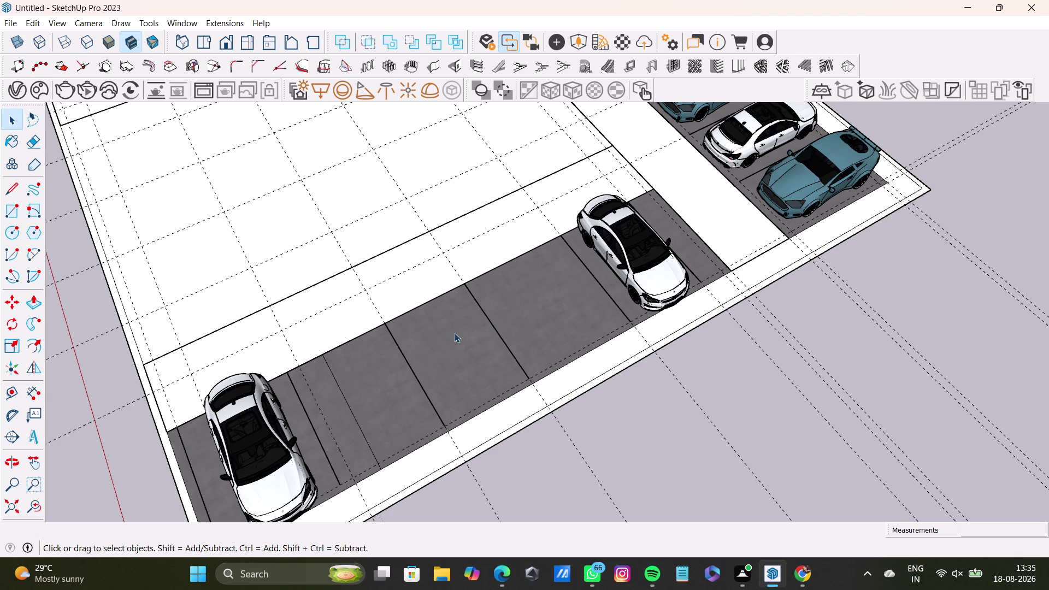
middle_drag(496, 401, 390, 425)
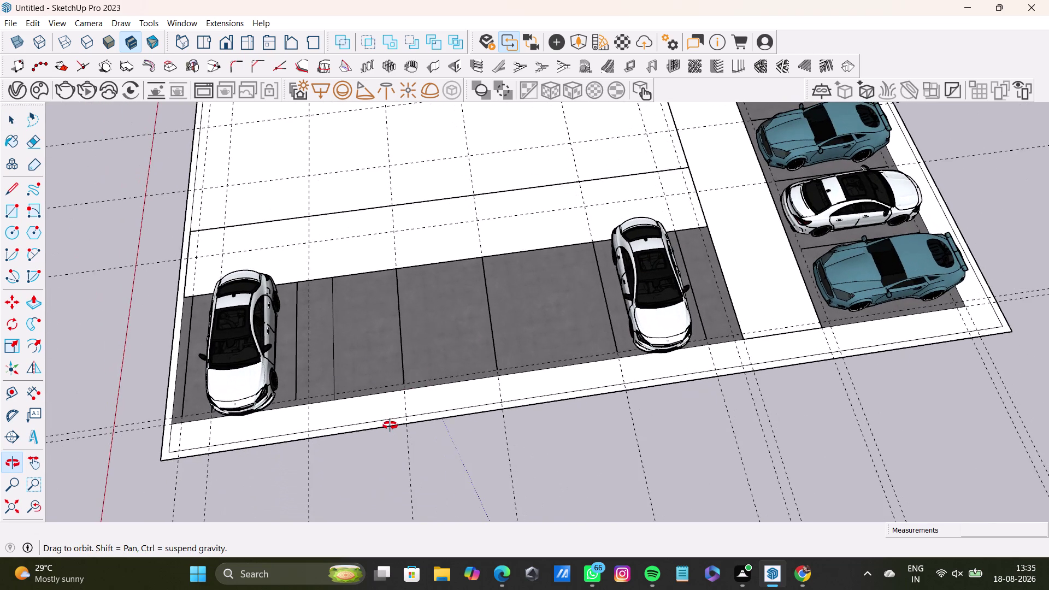
Orbit low along the side row and select the nearest white sedan.
middle_drag(390, 425, 704, 348)
middle_drag(621, 431, 638, 419)
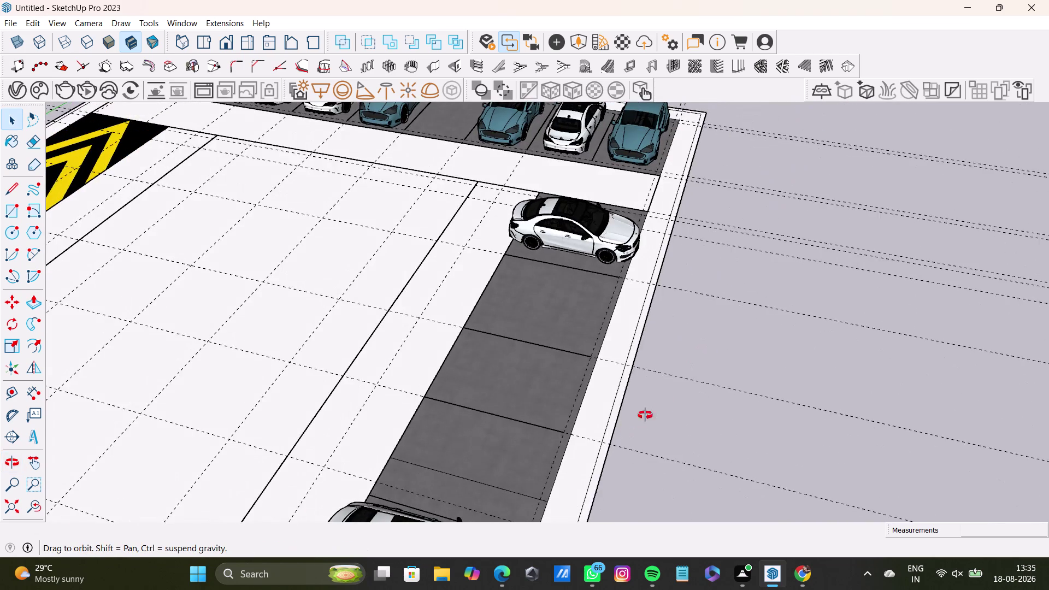
middle_drag(638, 419, 810, 347)
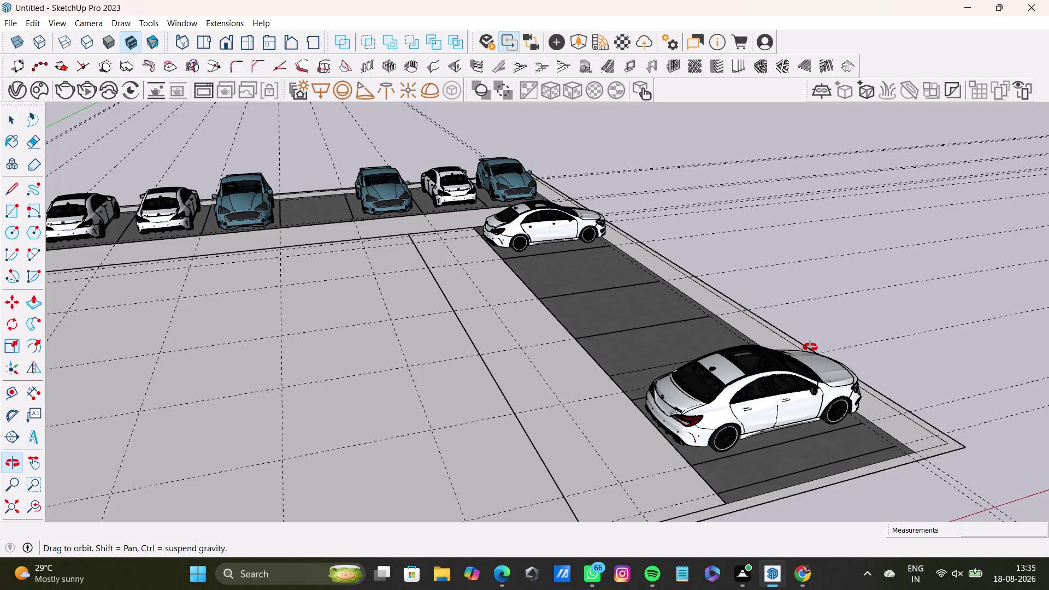
middle_drag(810, 348, 598, 400)
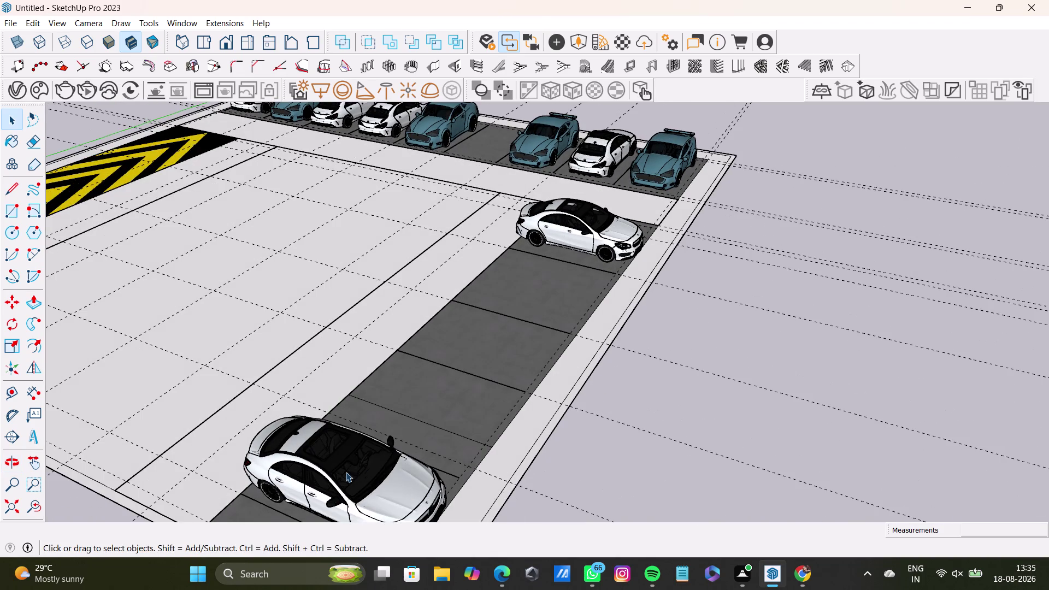
scroll(down, 3)
middle_drag(351, 468, 623, 444)
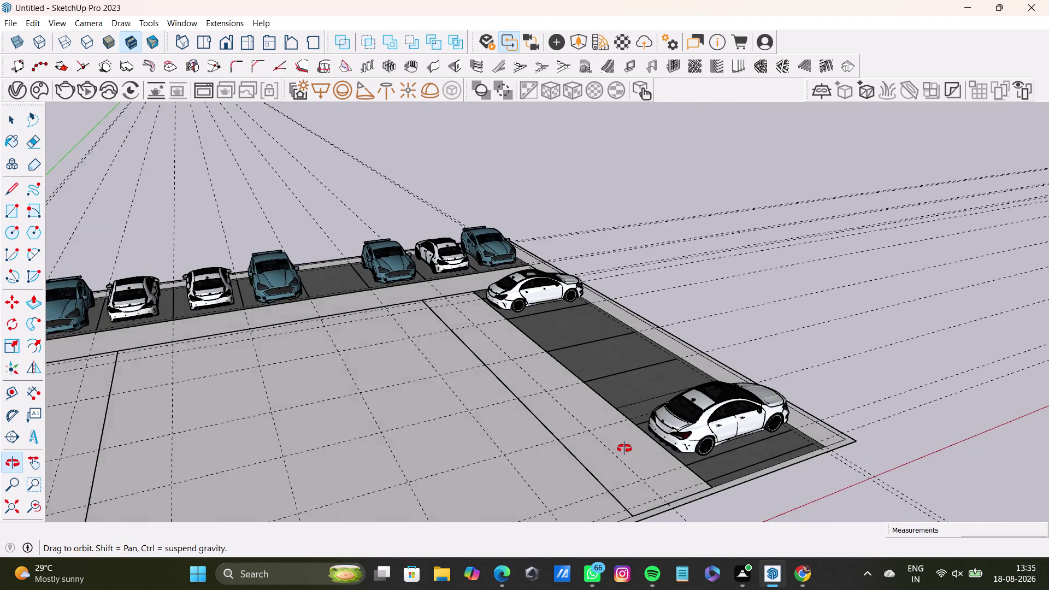
middle_drag(624, 445, 625, 458)
click(738, 444)
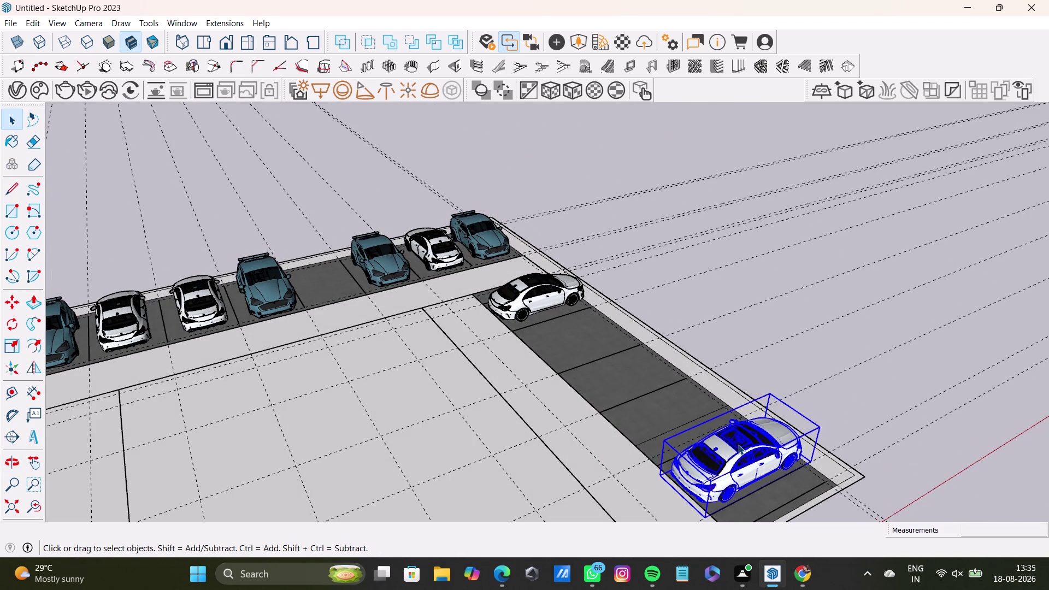
Scale the sedan to about 0.94 along green and 1.17 along blue.
key(s)
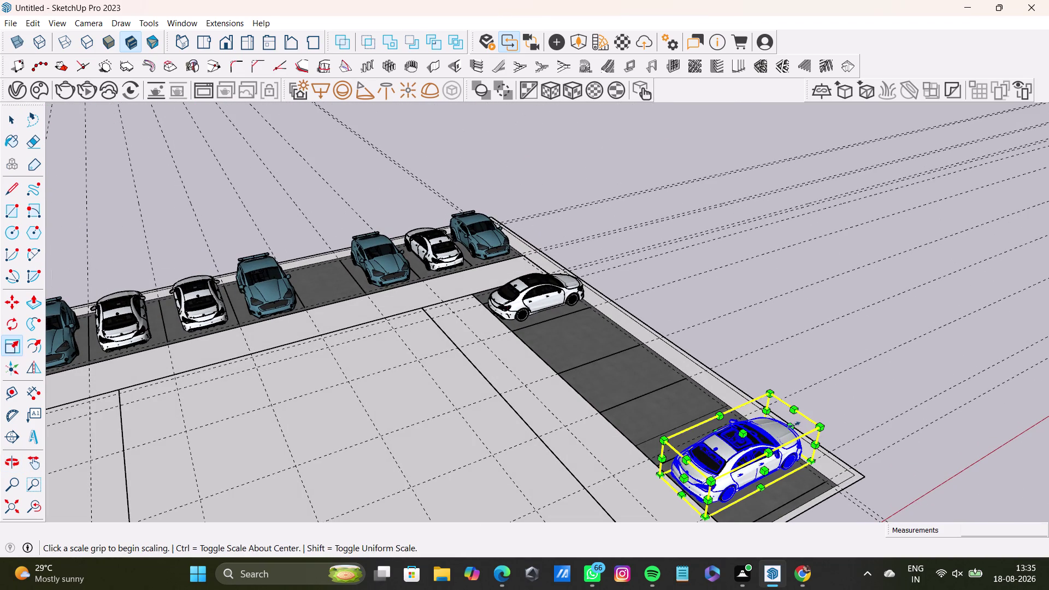
drag(794, 424, 788, 427)
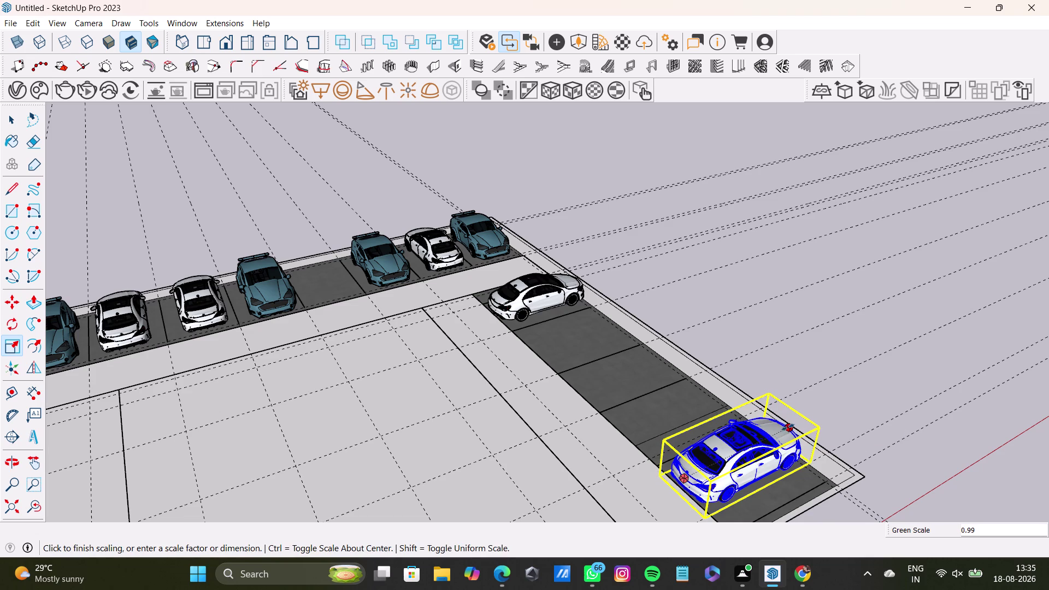
drag(788, 427, 783, 429)
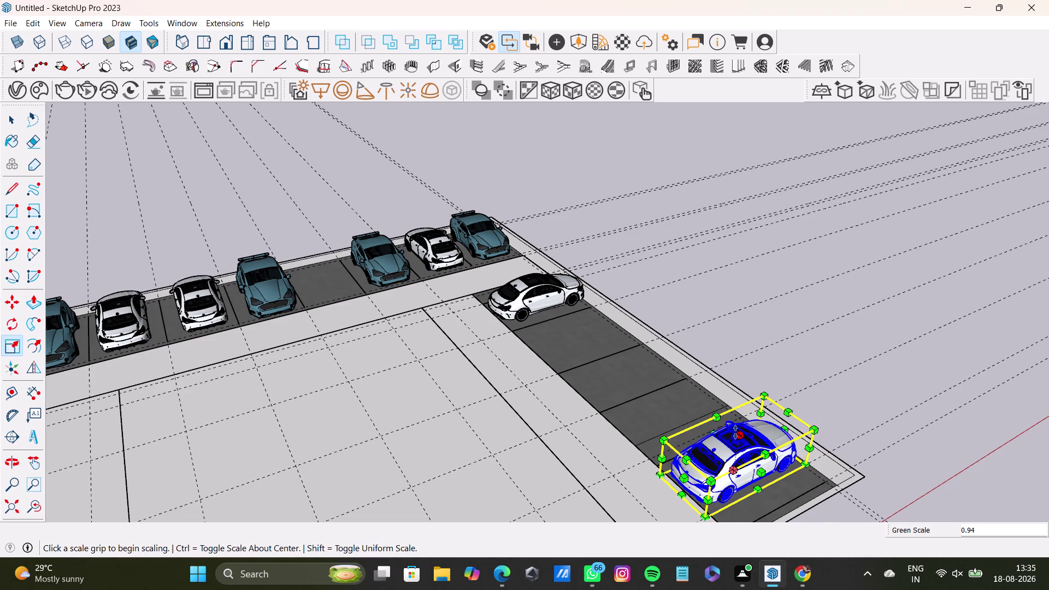
click(736, 431)
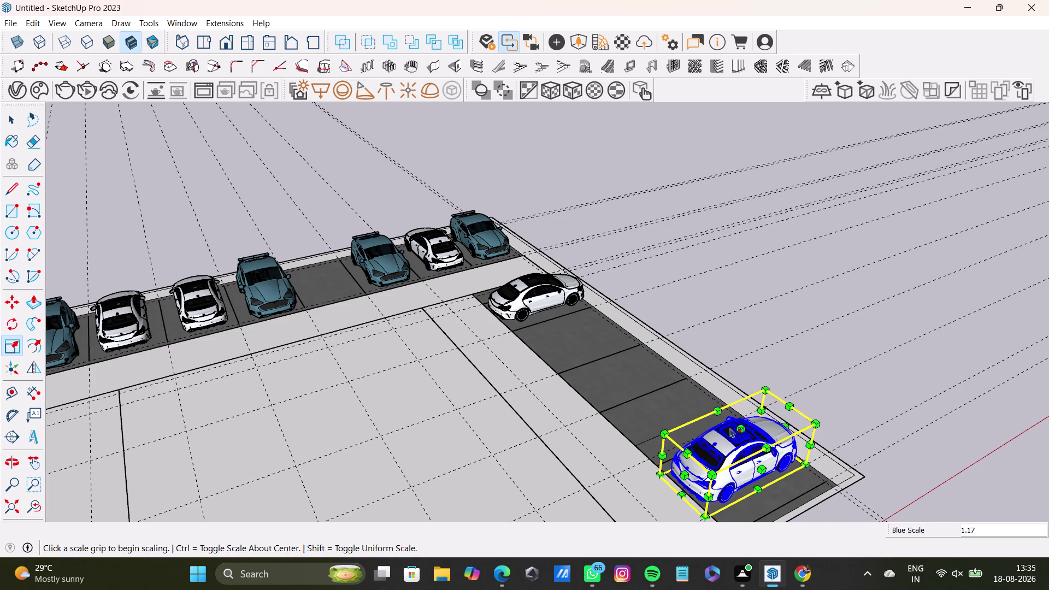
key(space)
click(736, 326)
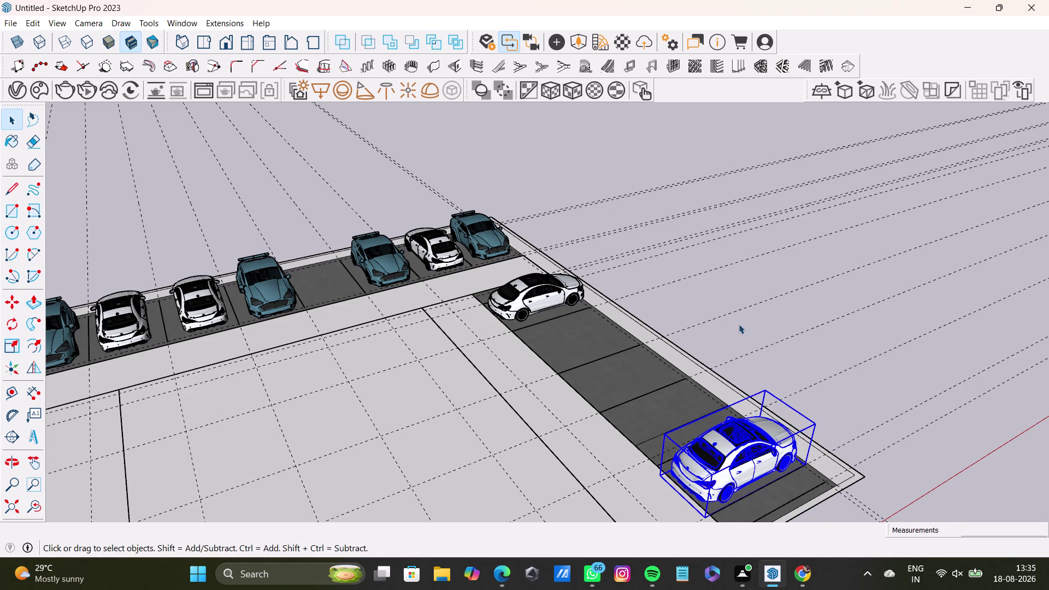
middle_drag(794, 404, 486, 458)
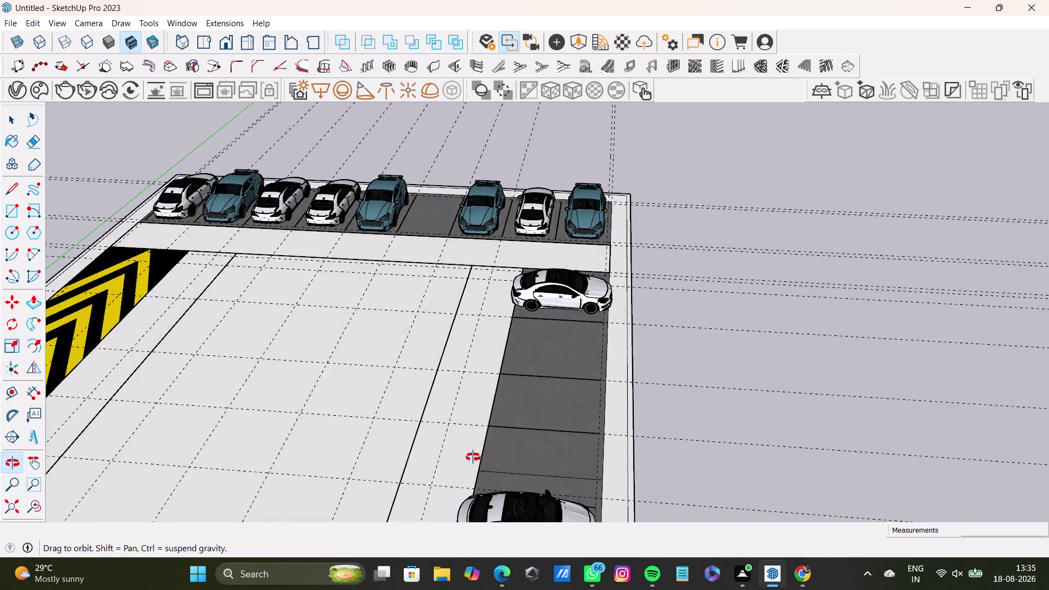
Scale the near-bay sedan to 0.94 width and 1.09 height, then select the blue sports car.
middle_drag(486, 458, 566, 452)
click(573, 283)
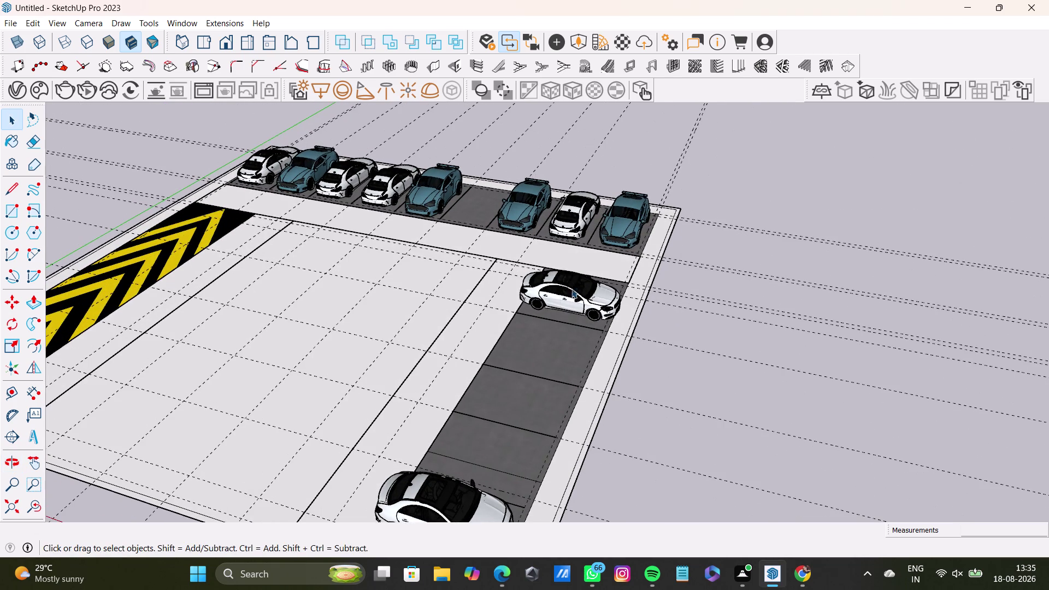
key(s)
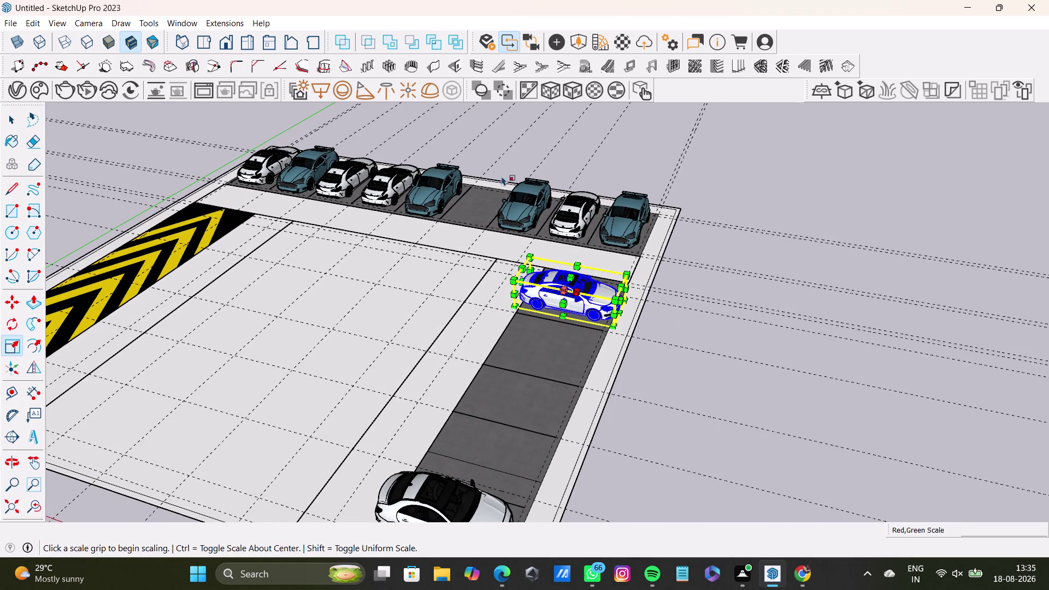
scroll(up, 3)
scroll(up, 3)
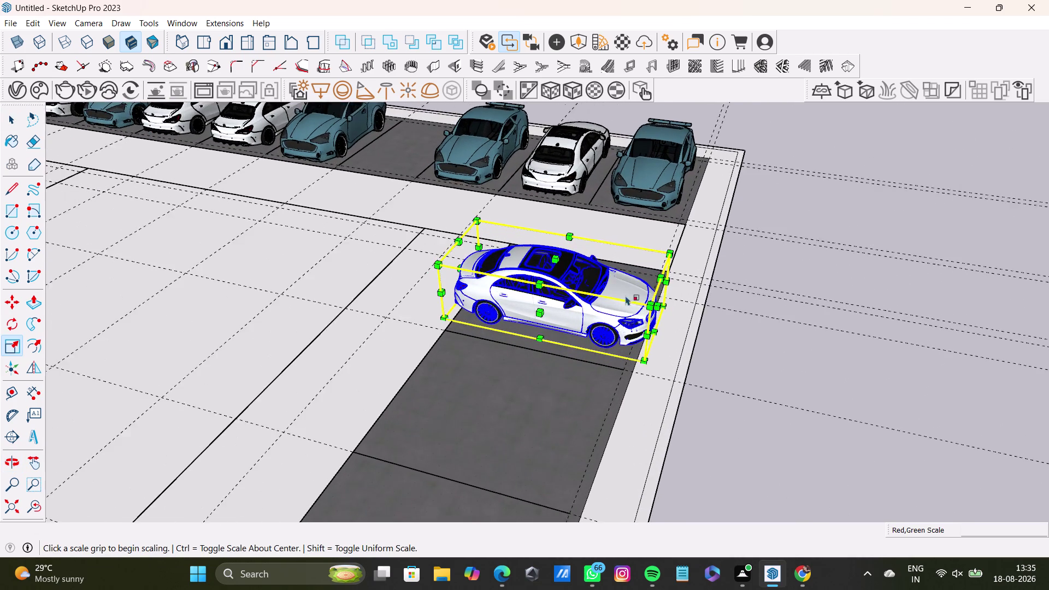
drag(667, 309, 648, 307)
drag(447, 261, 453, 262)
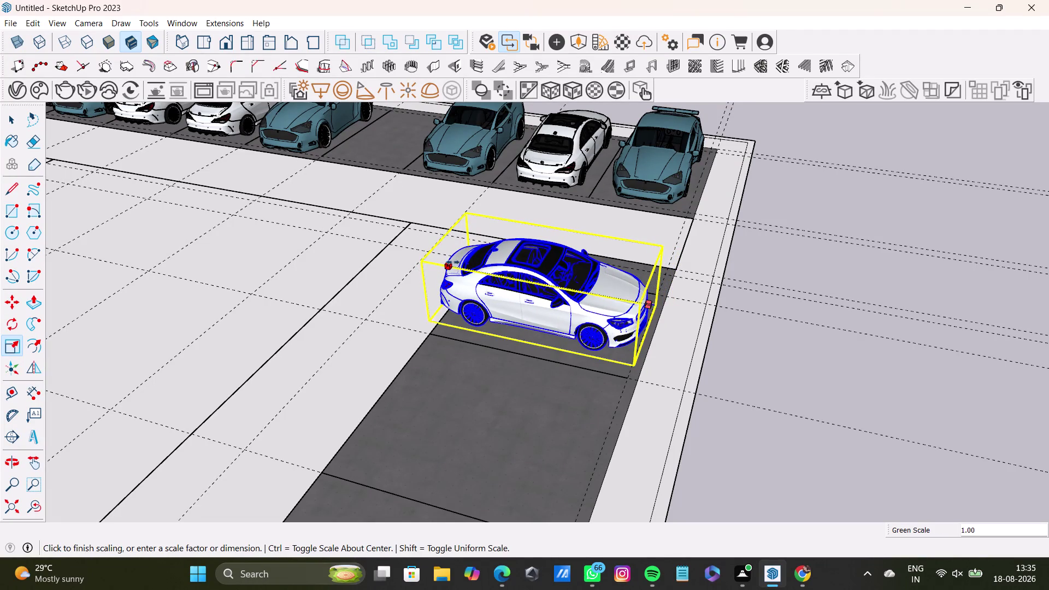
drag(453, 262, 459, 267)
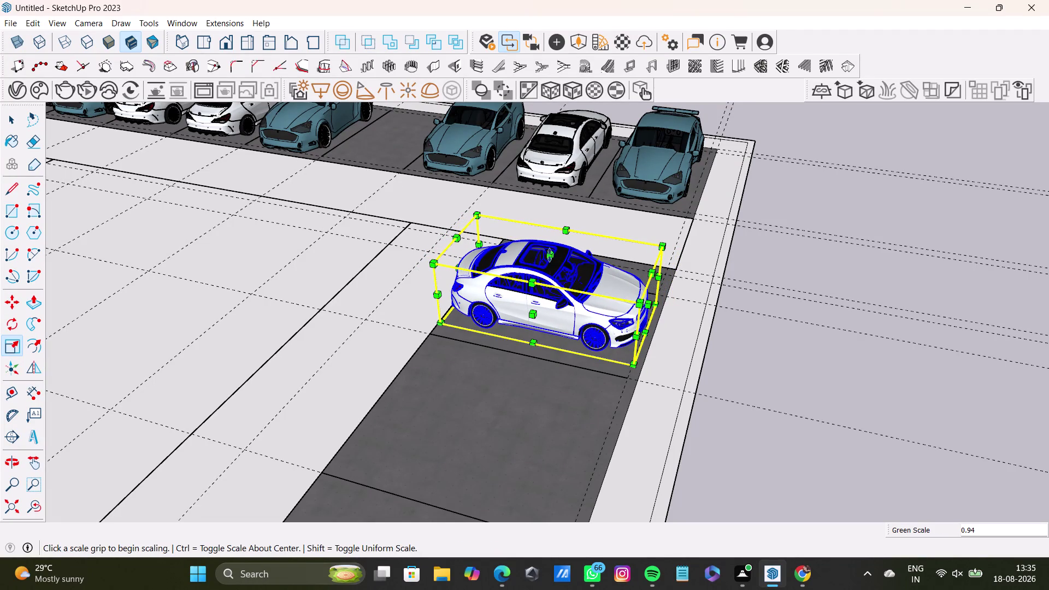
click(549, 254)
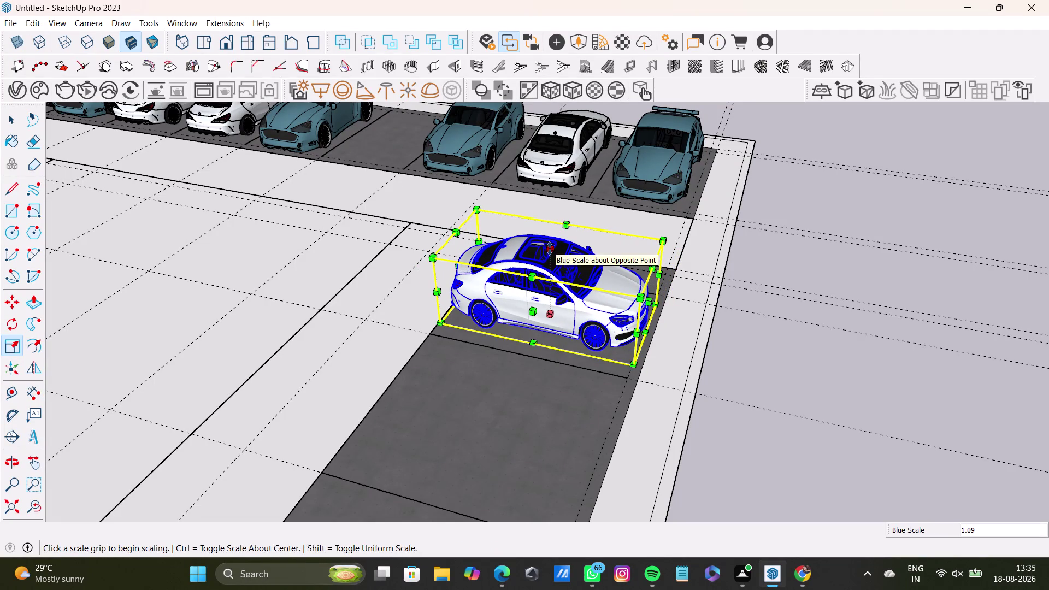
key(space)
click(862, 211)
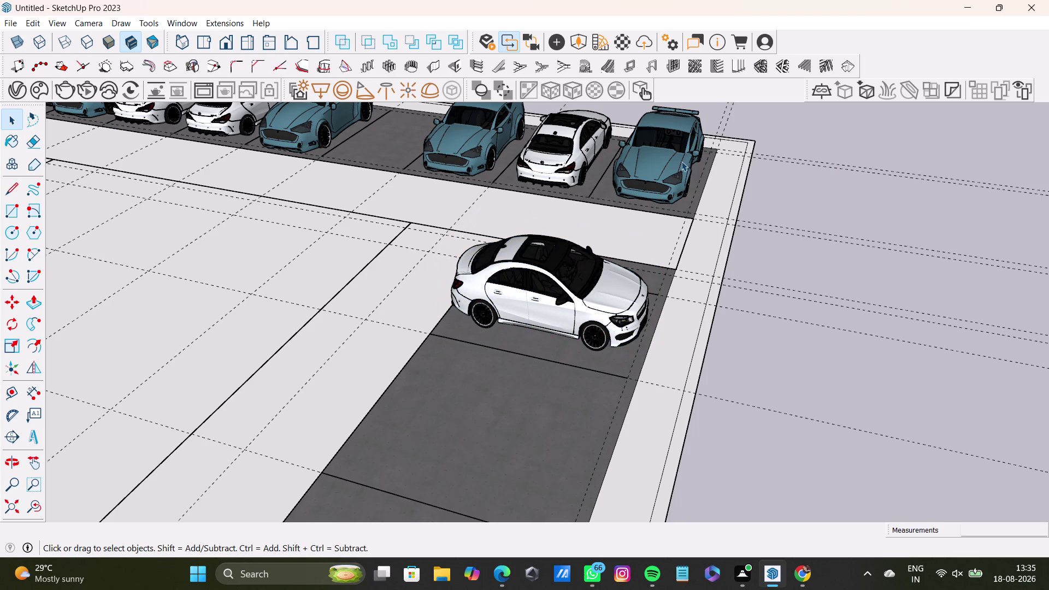
click(681, 161)
Copy the blue sports car onto the ground left of the empty front-row bays.
middle_drag(703, 284, 541, 349)
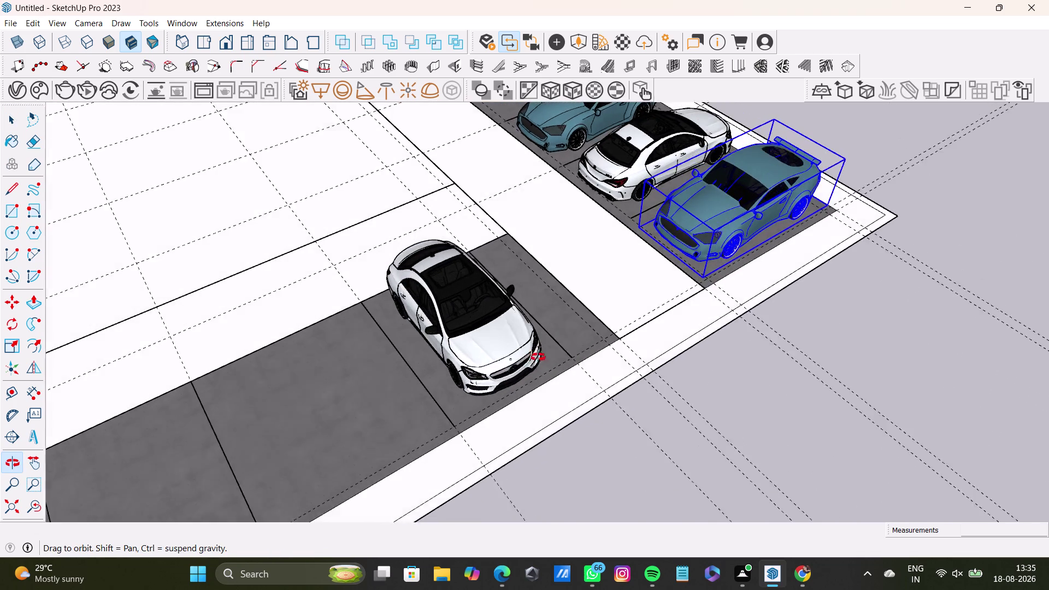
middle_drag(541, 349, 536, 368)
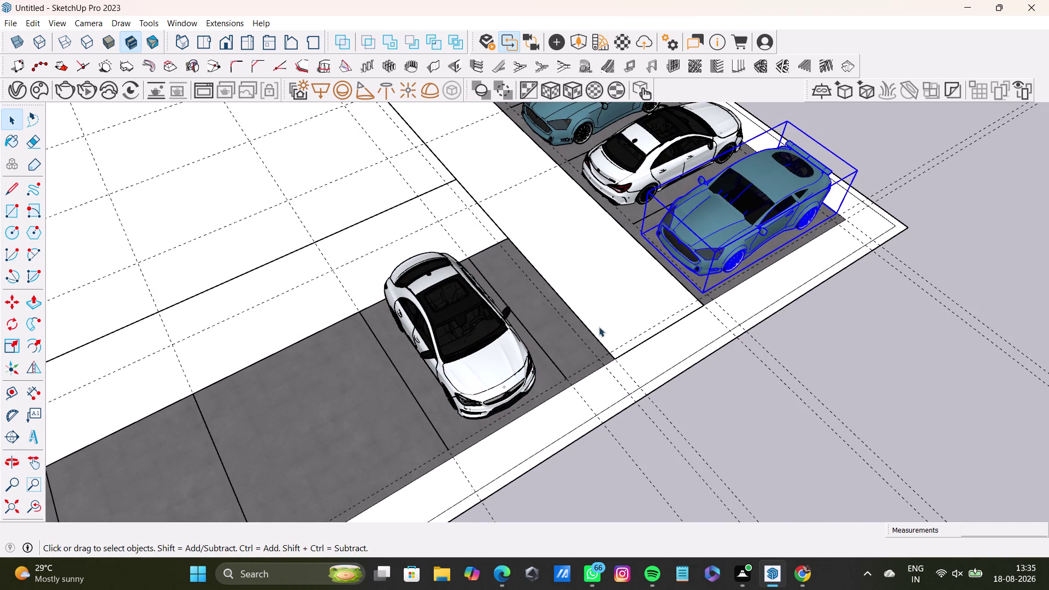
key(m)
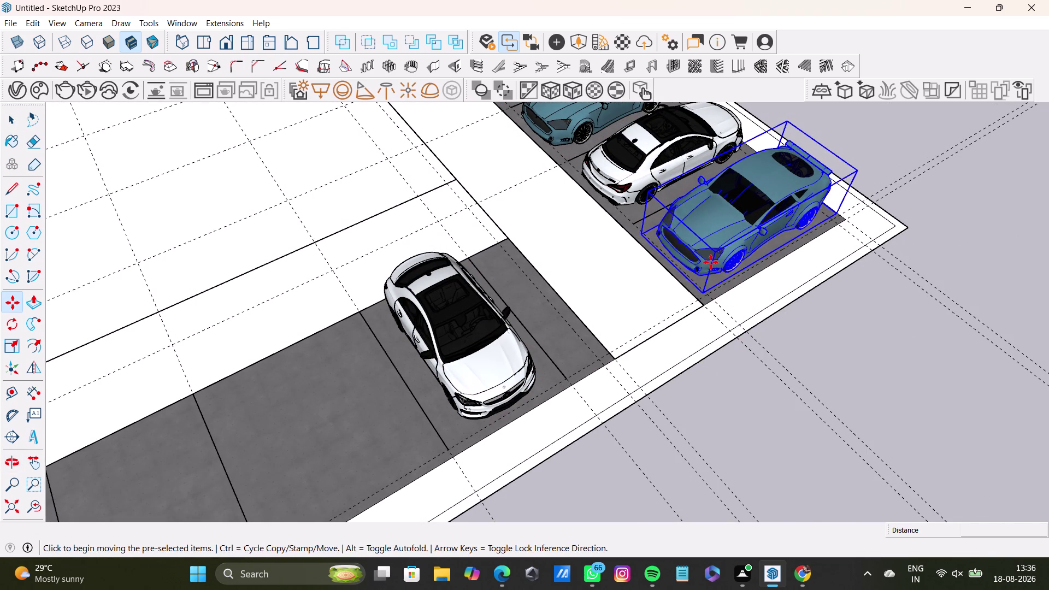
click(696, 272)
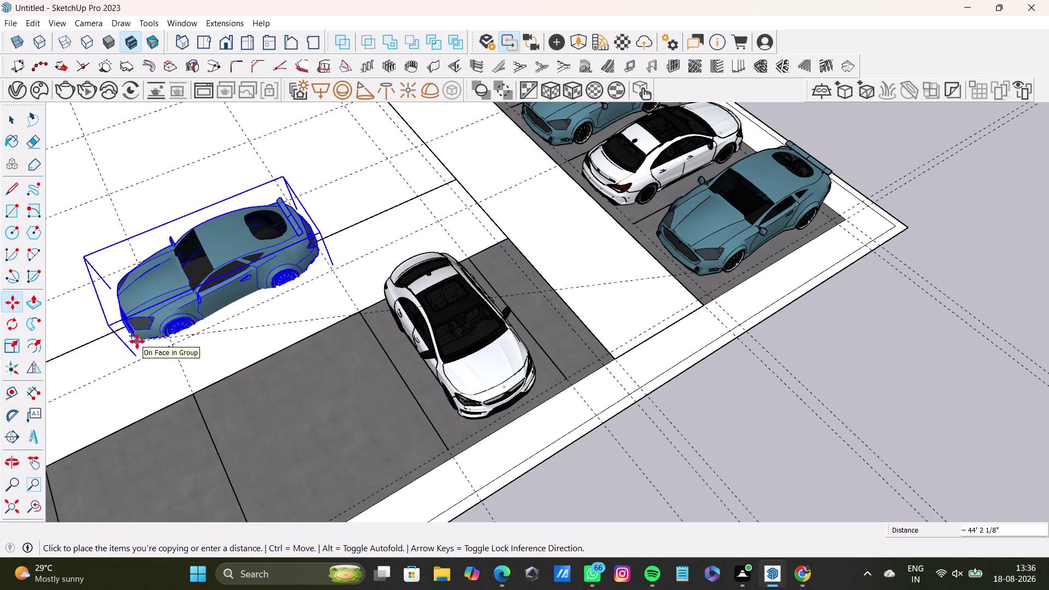
click(137, 336)
key(space)
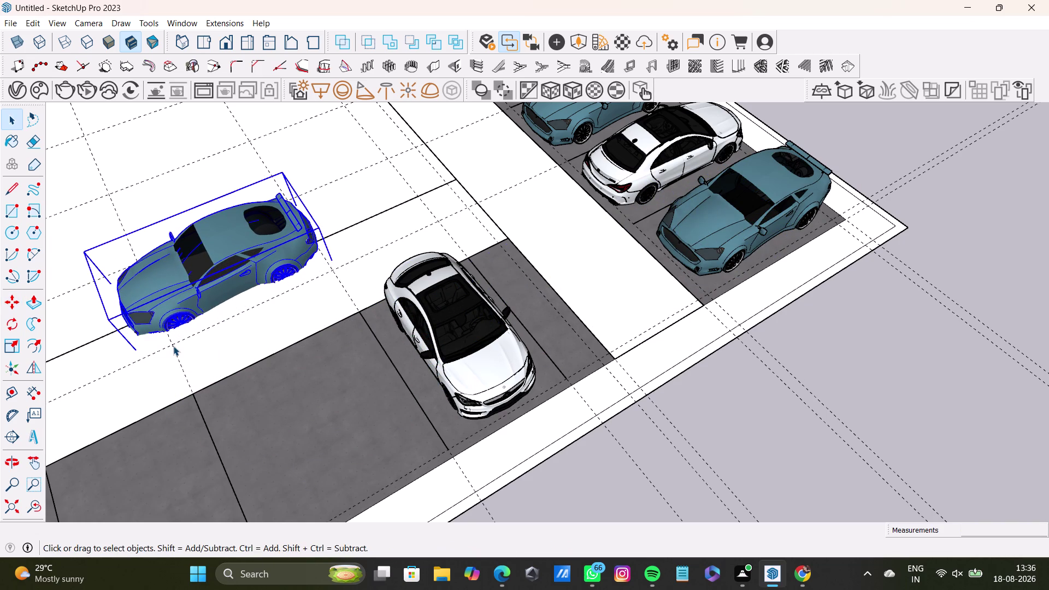
Rotate the copied blue sports car 90 degrees about its corner, retrying after a false start.
key(q)
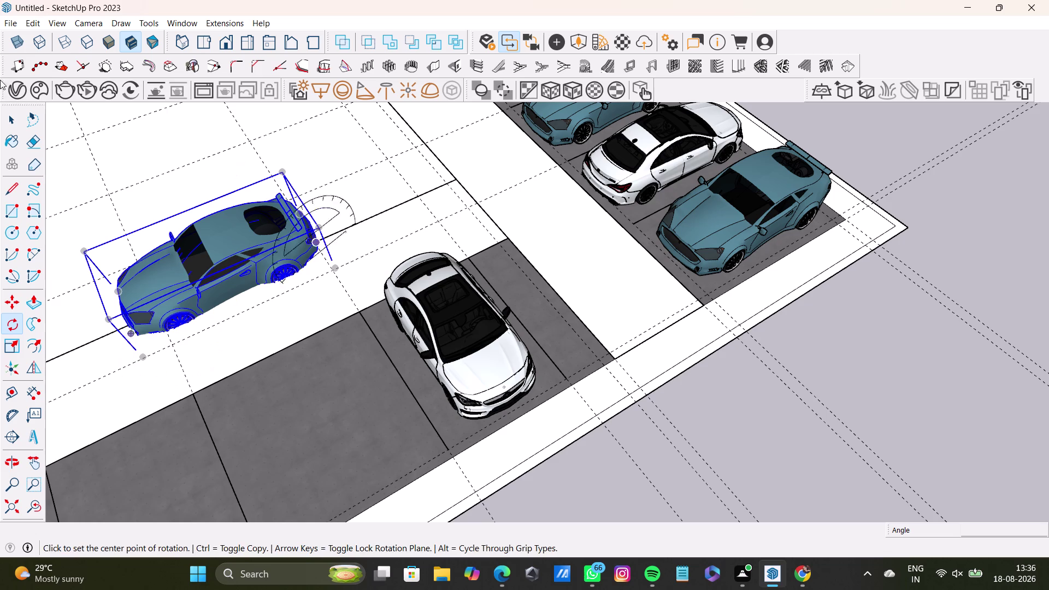
drag(83, 250, 90, 246)
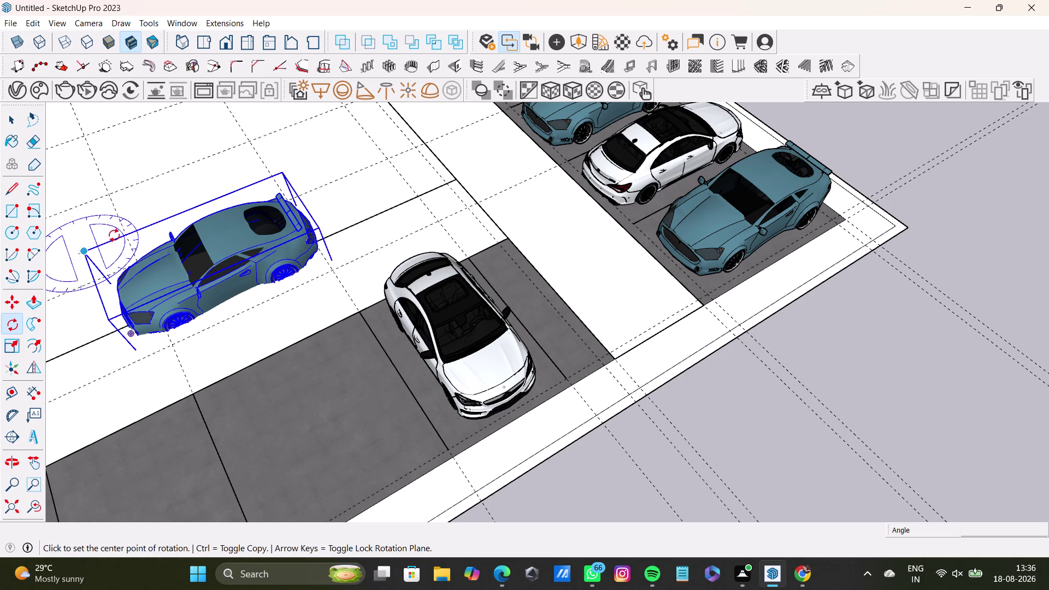
click(282, 167)
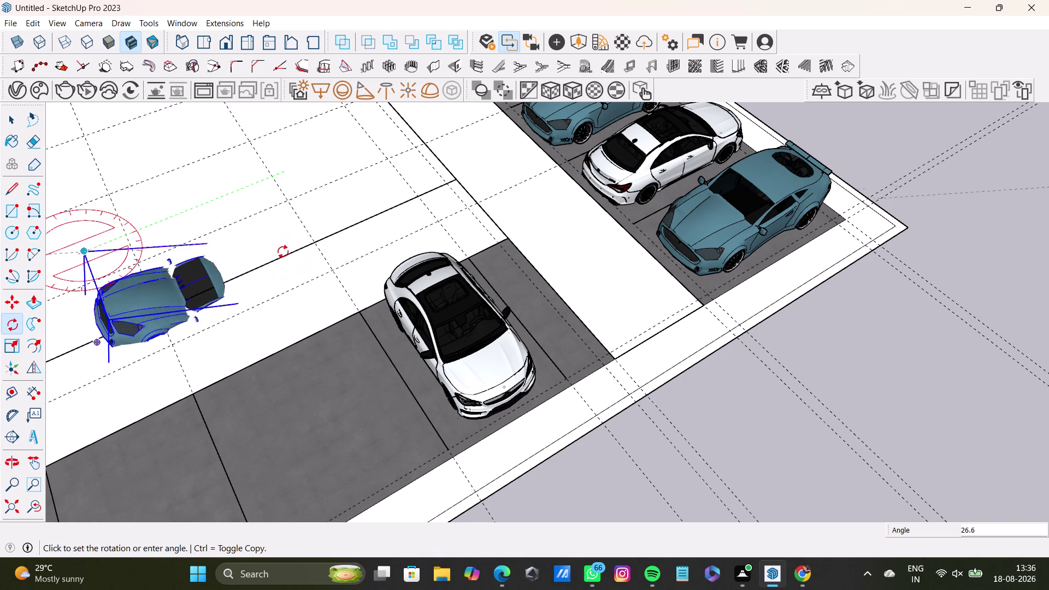
key(space)
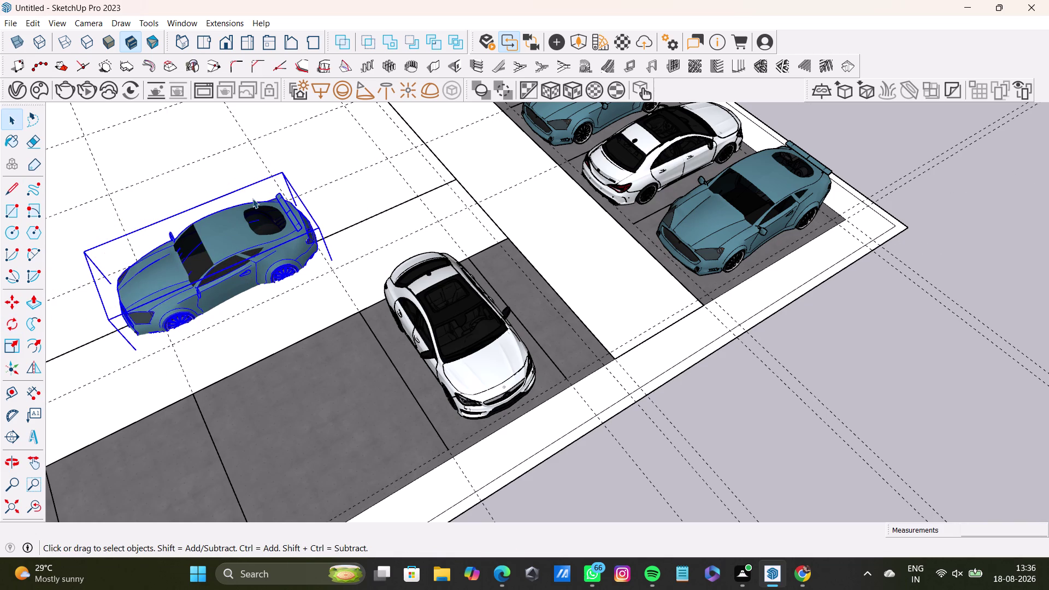
key(q)
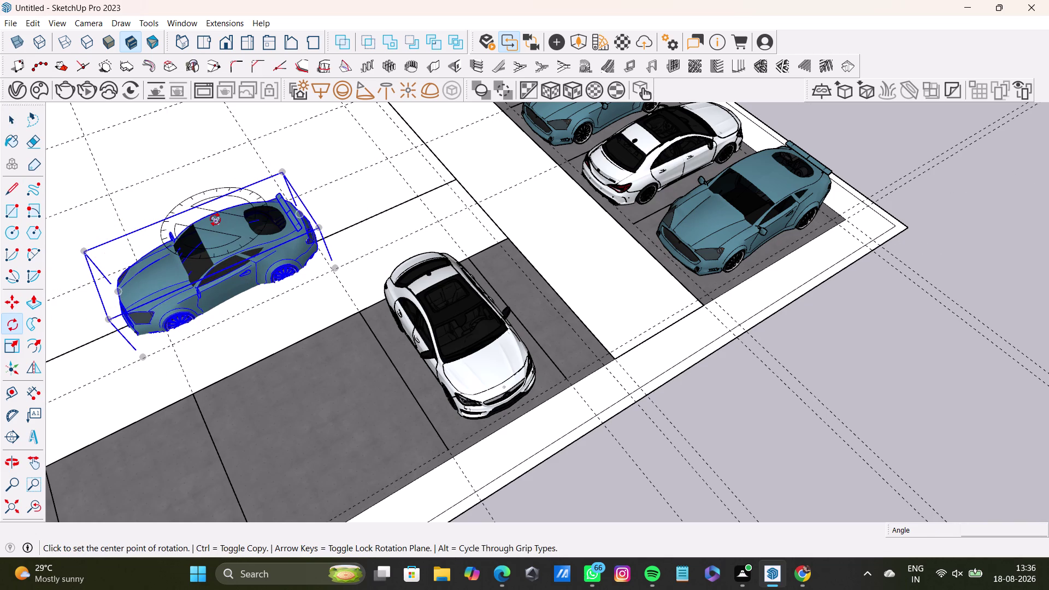
click(109, 322)
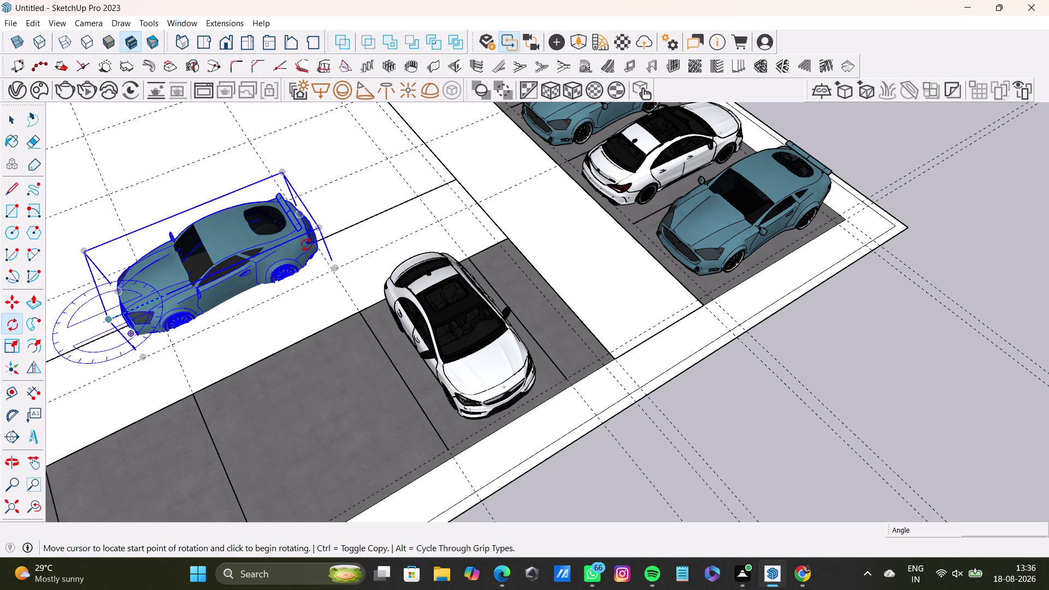
click(322, 228)
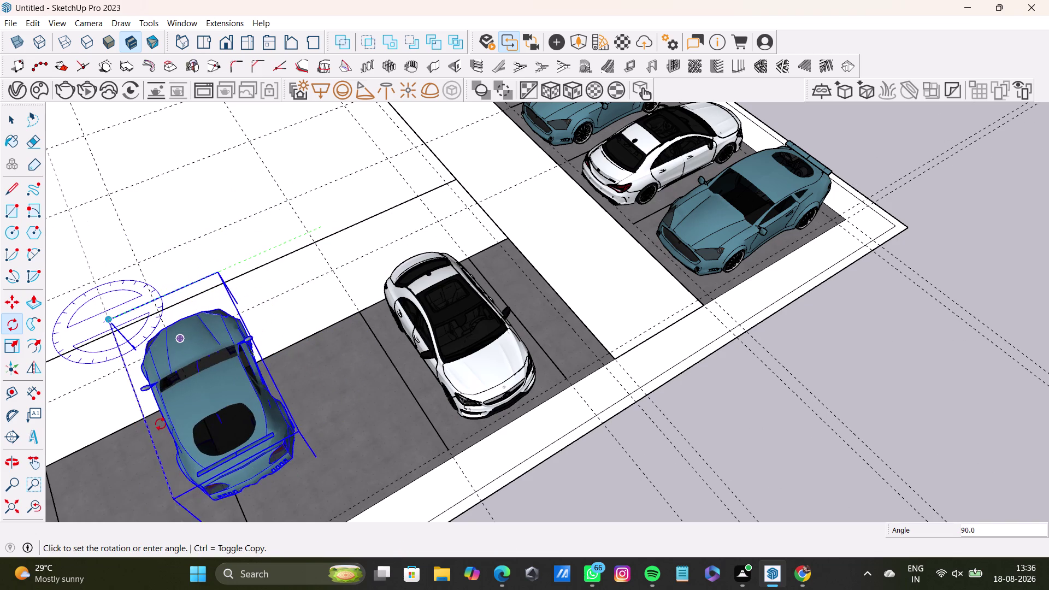
click(151, 429)
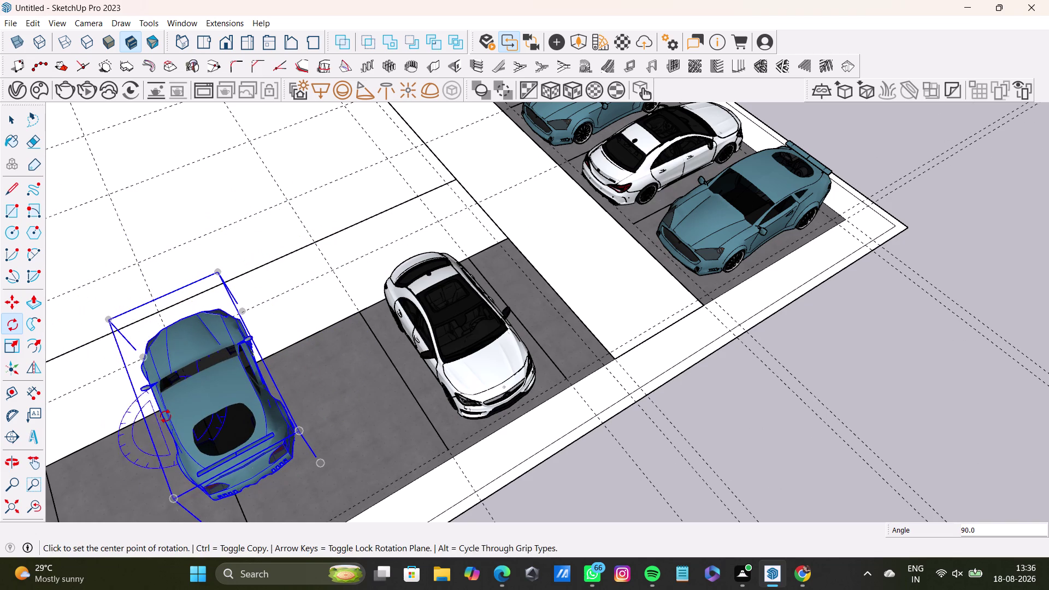
key(space)
click(257, 452)
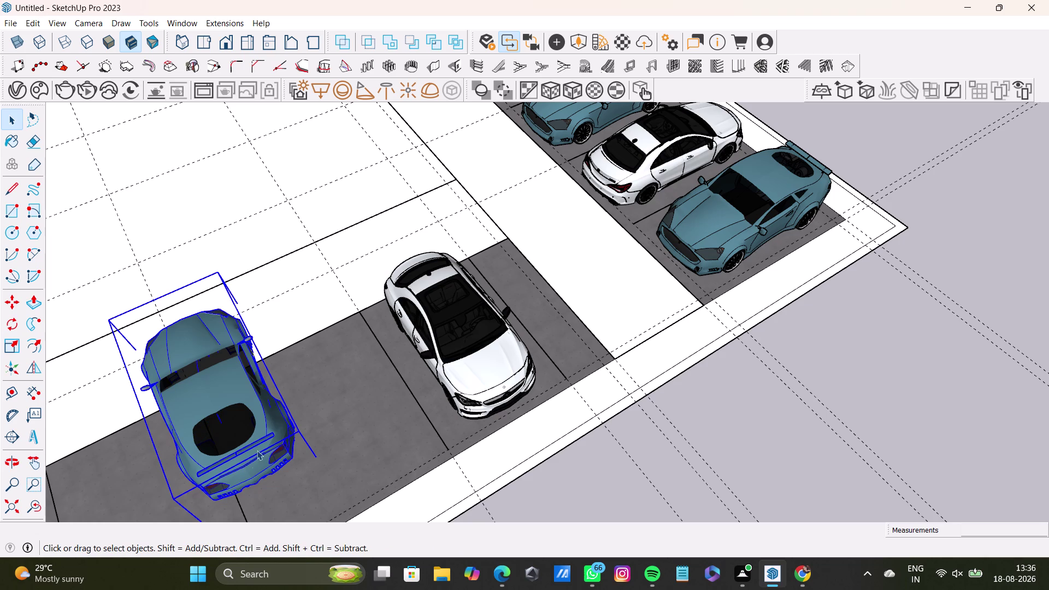
Move the copied blue sports car into the empty bay beside the white sedan.
click(270, 441)
key(m)
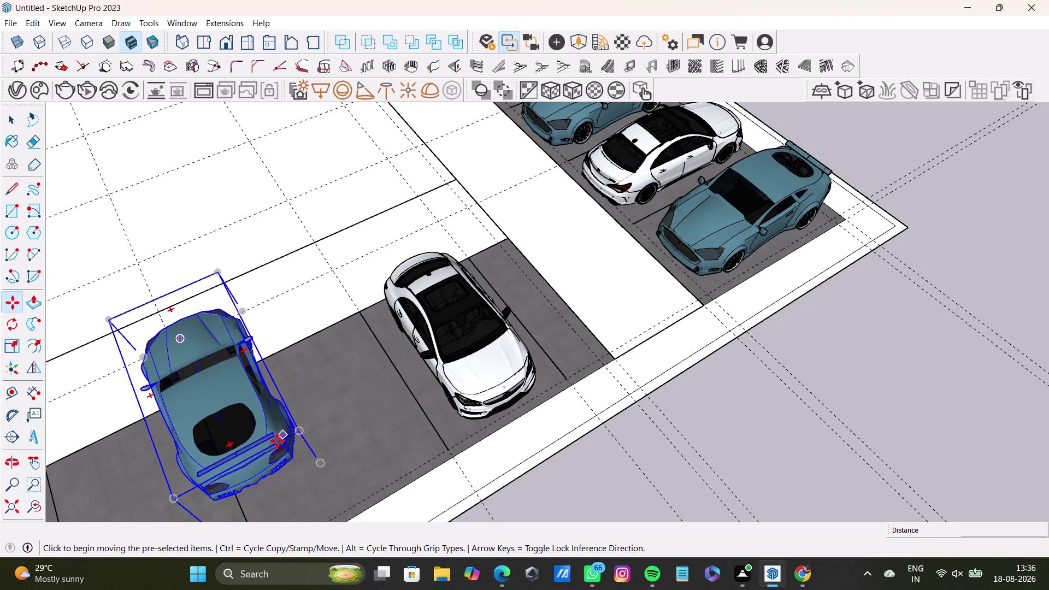
drag(302, 433, 338, 443)
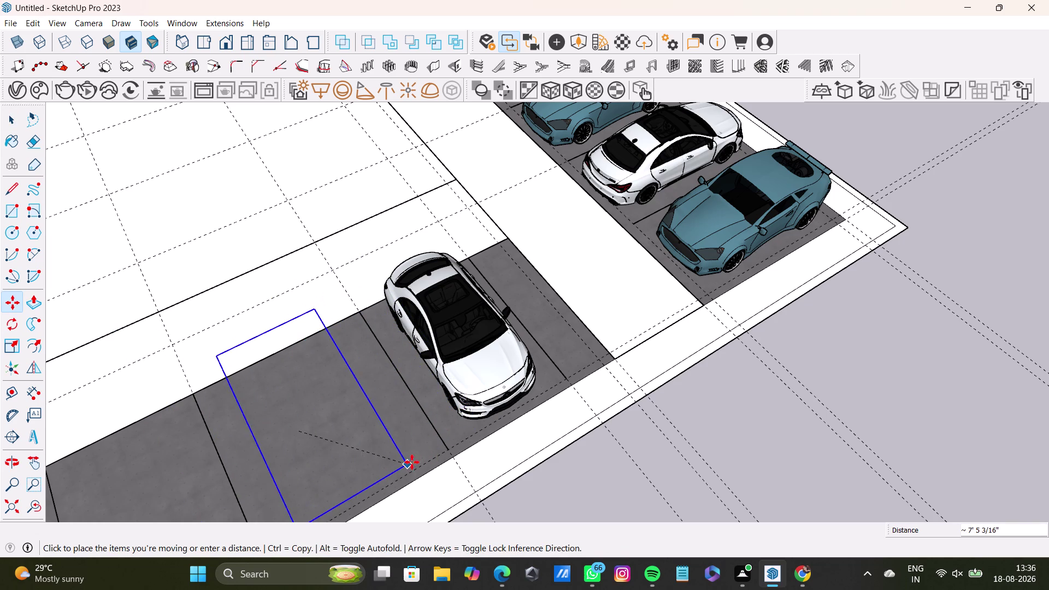
middle_drag(412, 462, 846, 297)
middle_drag(762, 309, 715, 336)
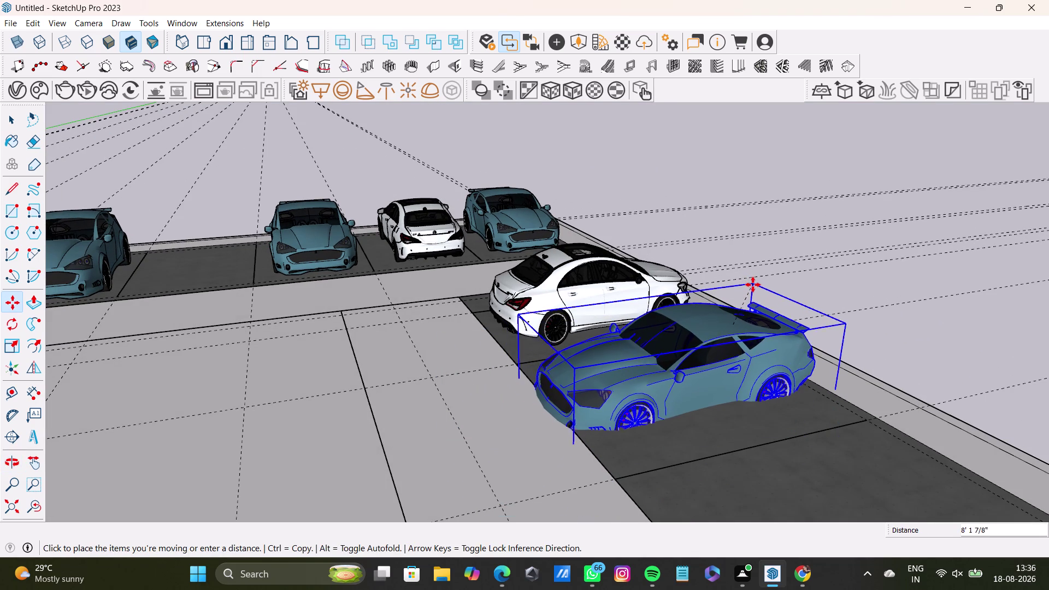
click(753, 284)
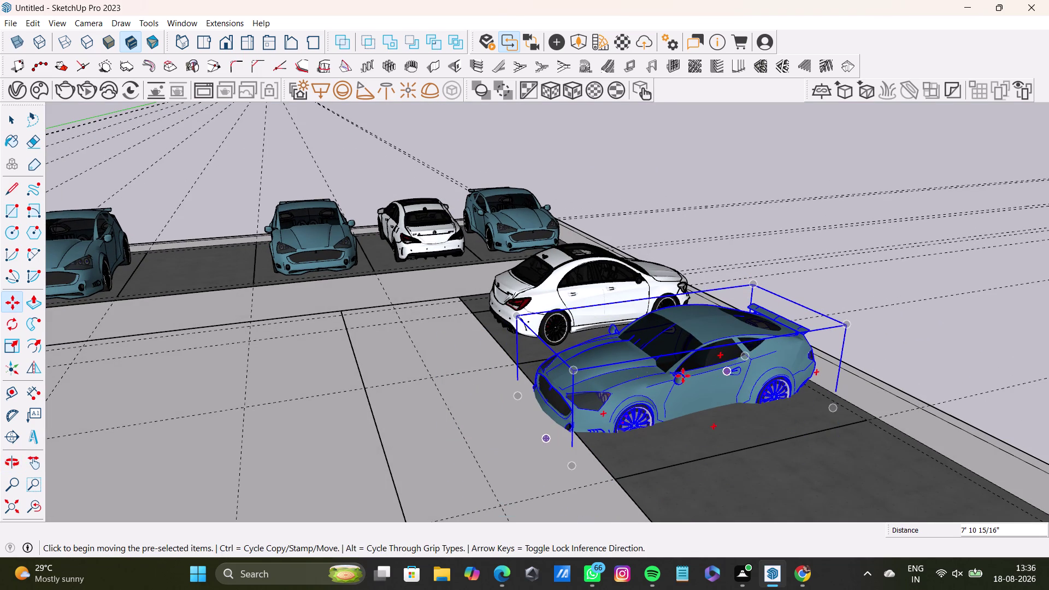
Reposition the blue sports car until it lines up with the bay edge.
click(573, 467)
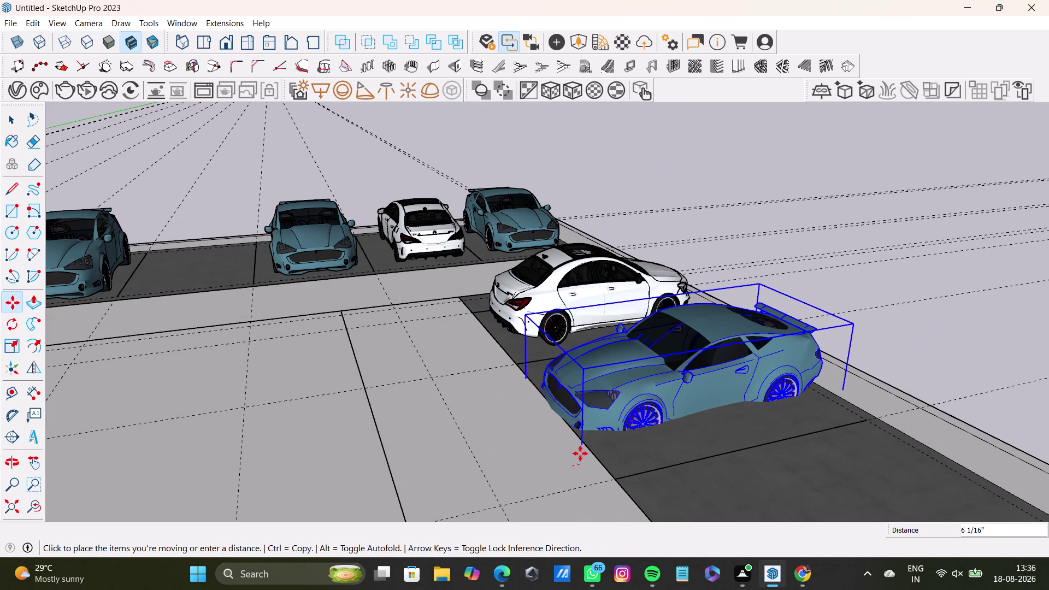
click(576, 445)
middle_drag(790, 431, 674, 431)
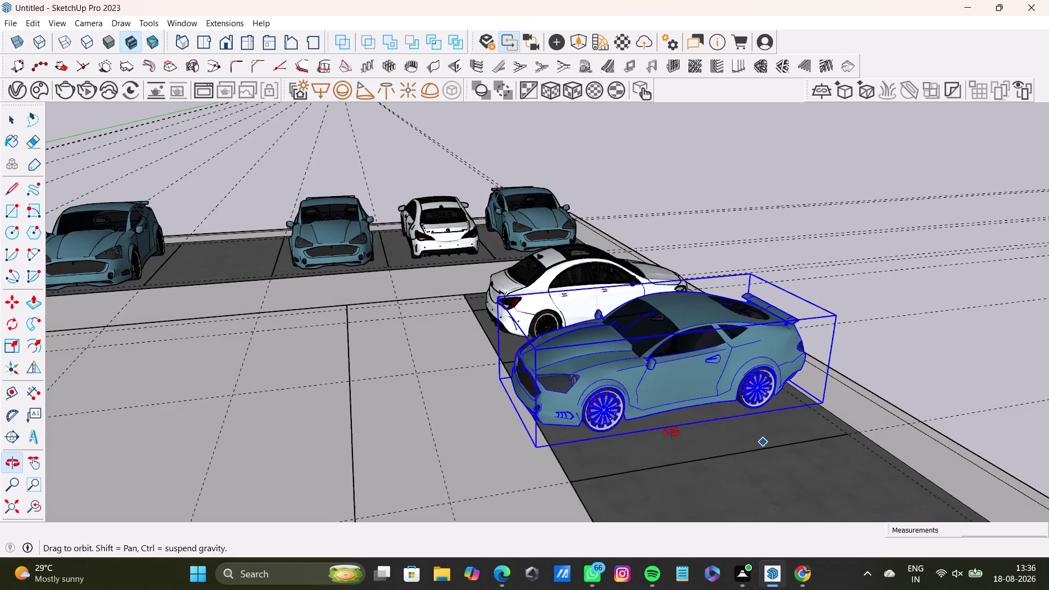
middle_drag(674, 431, 697, 444)
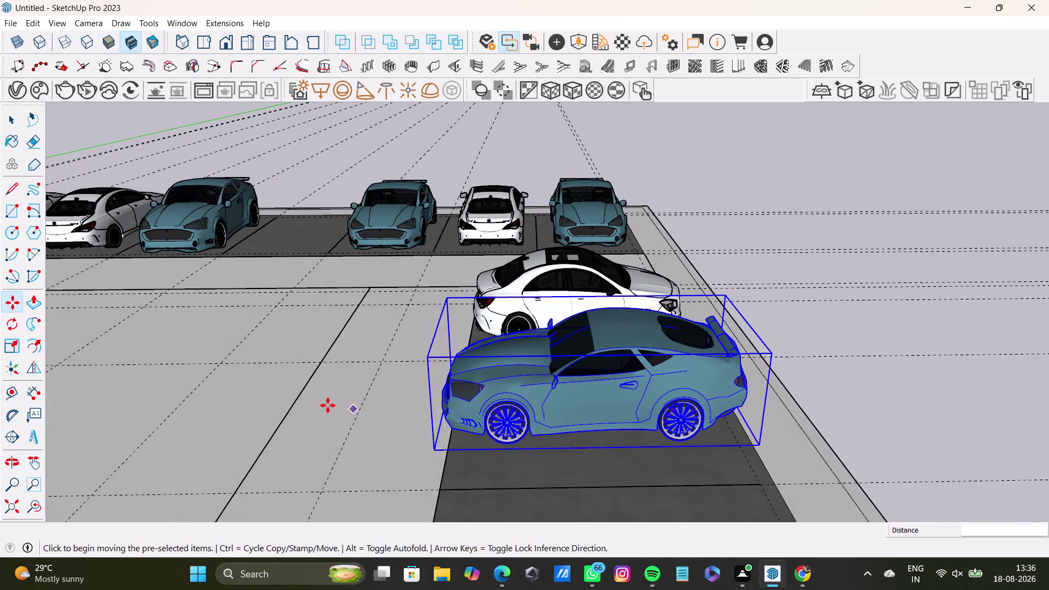
click(433, 451)
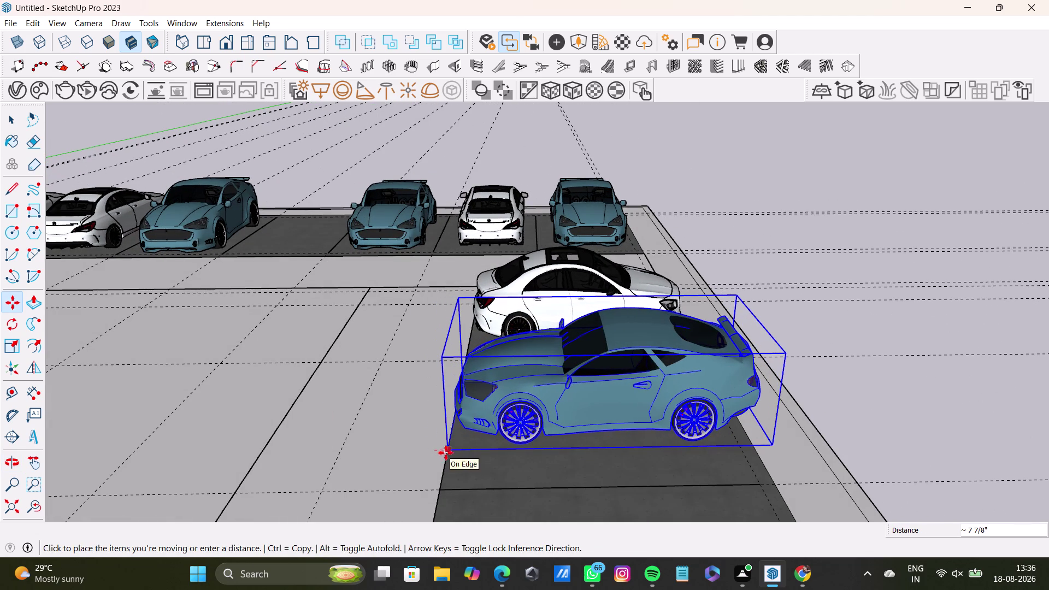
click(450, 455)
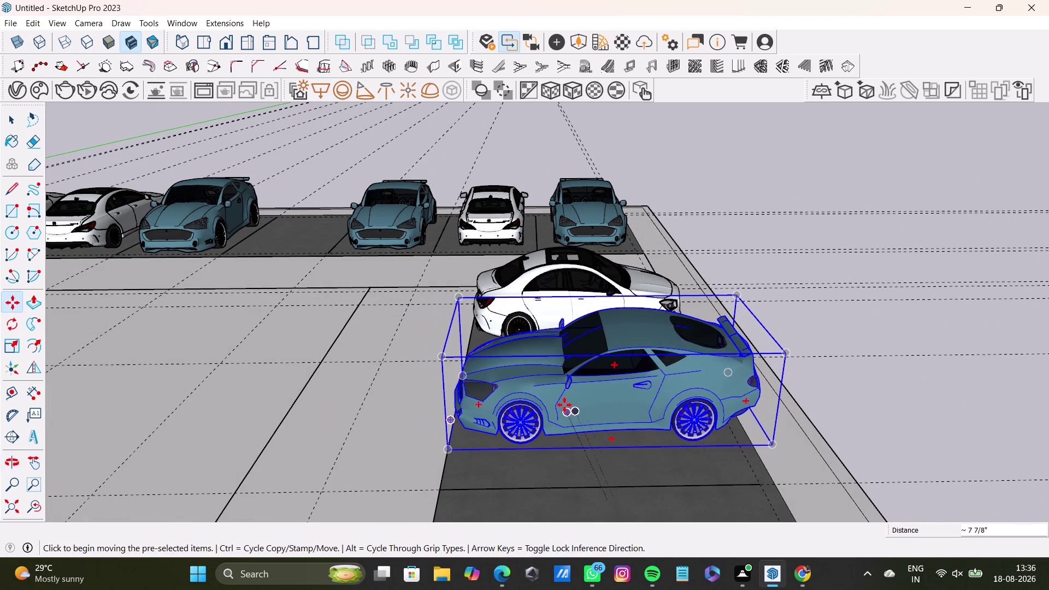
key(space)
click(780, 224)
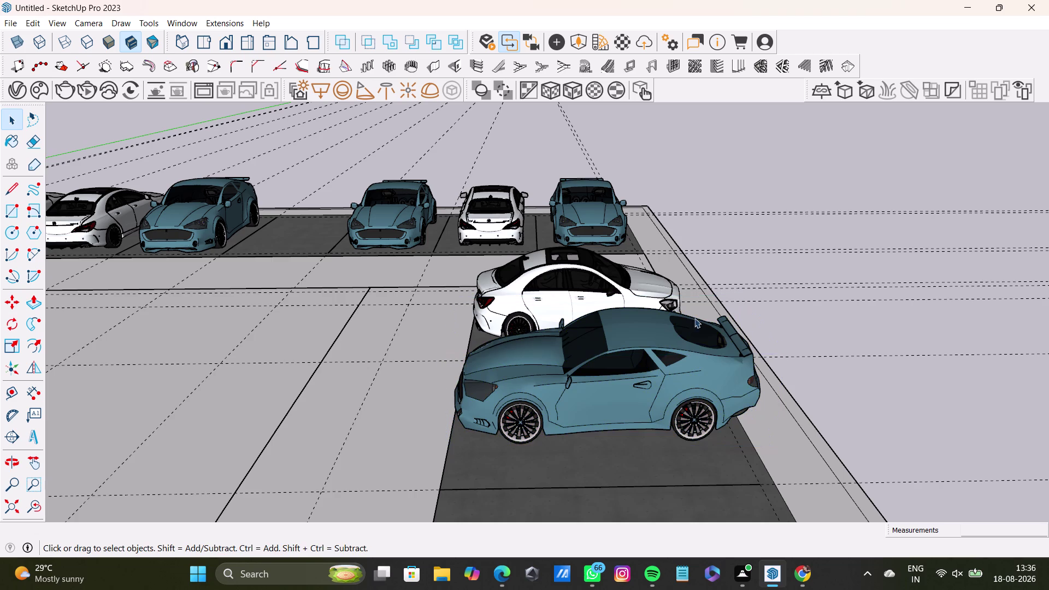
scroll(down, 3)
Scale the side-row blue sports car down to about 0.95 and 0.97 to fit its bay.
middle_drag(554, 378, 768, 461)
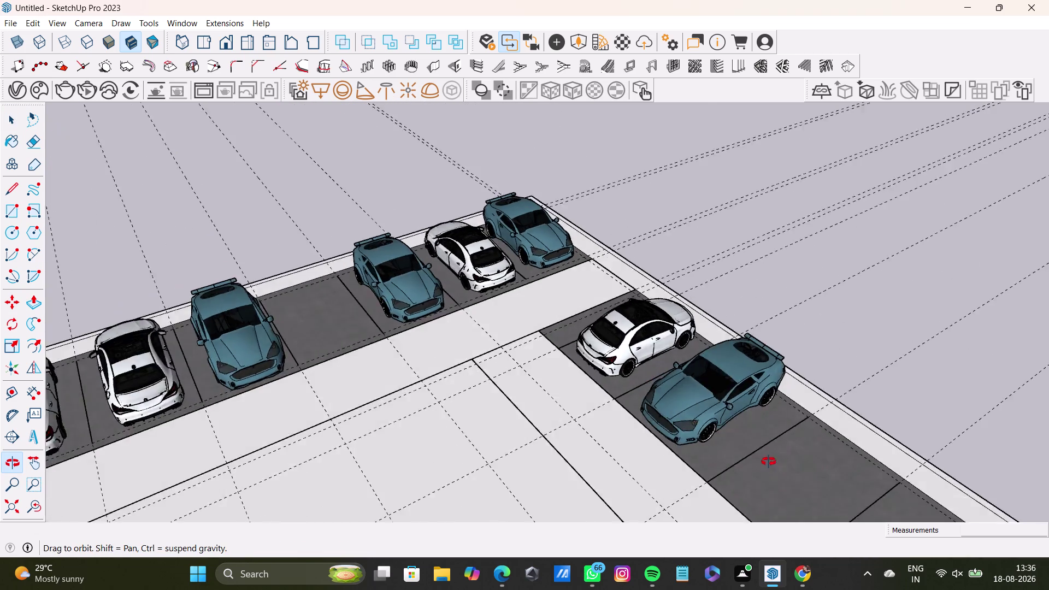
middle_drag(768, 461, 796, 516)
click(743, 359)
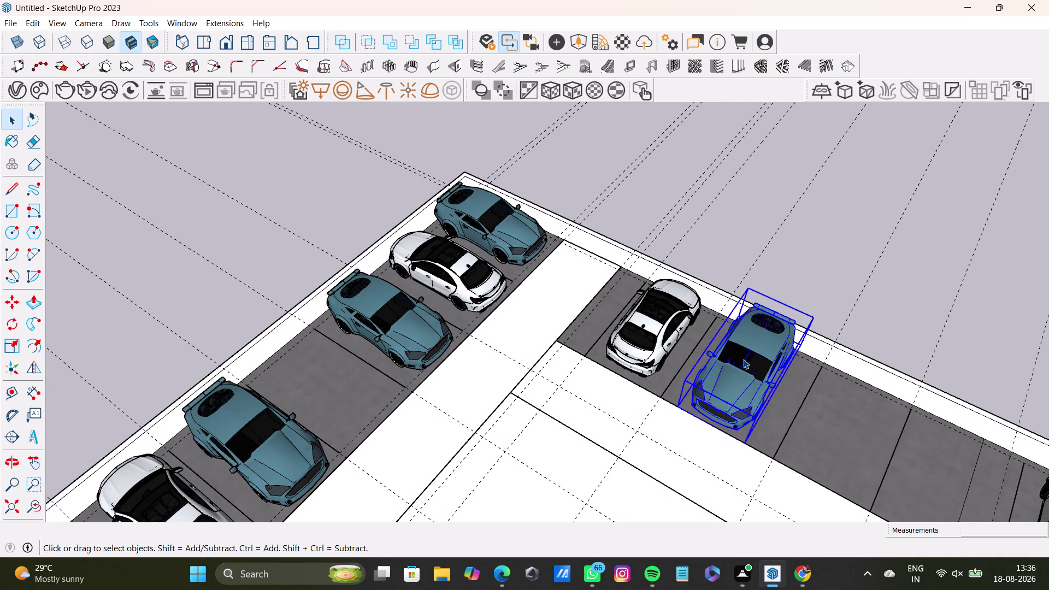
key(s)
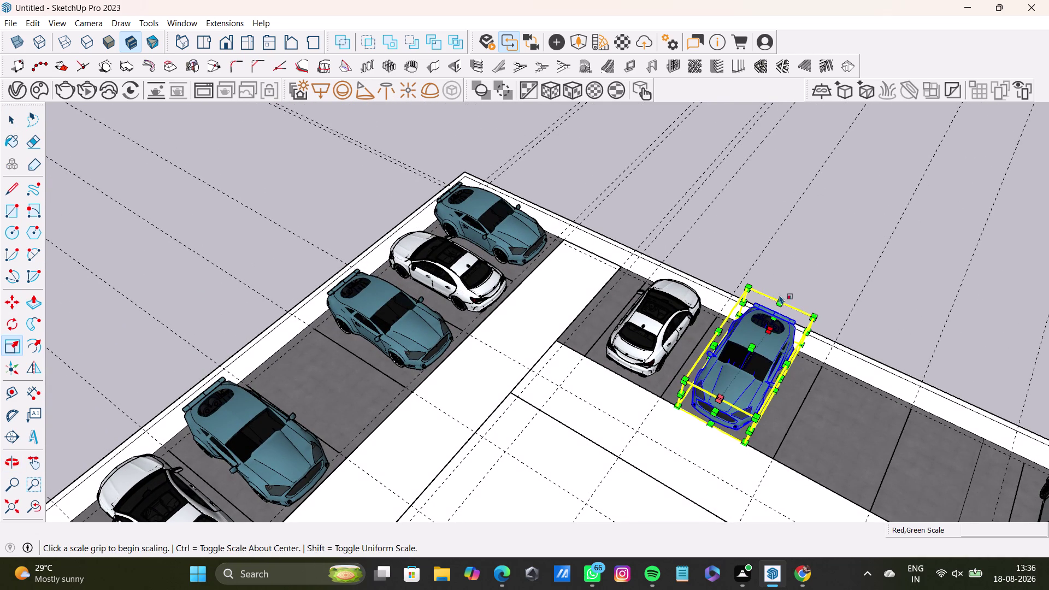
click(774, 318)
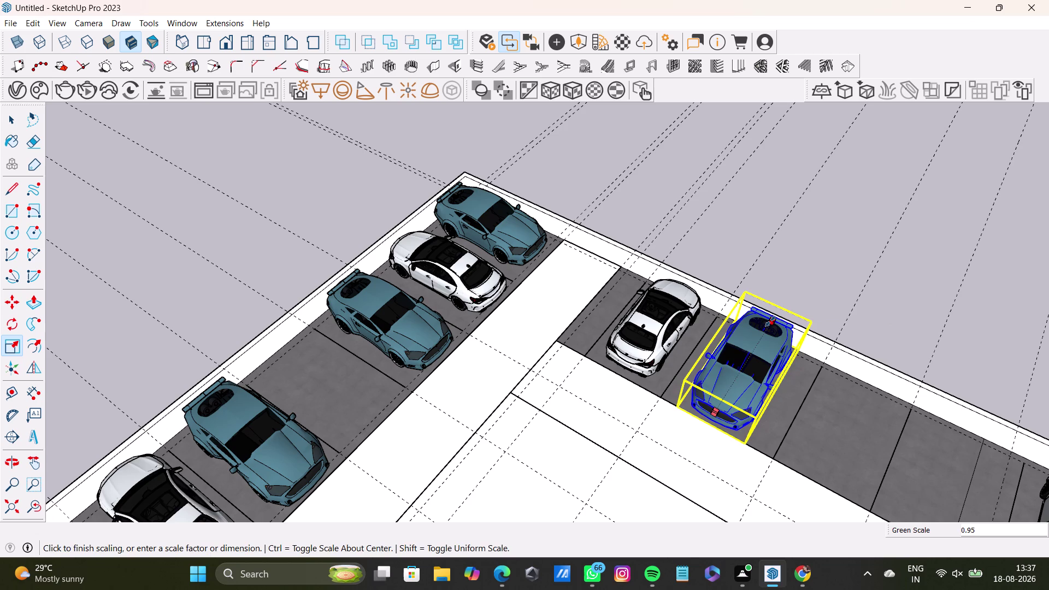
click(753, 348)
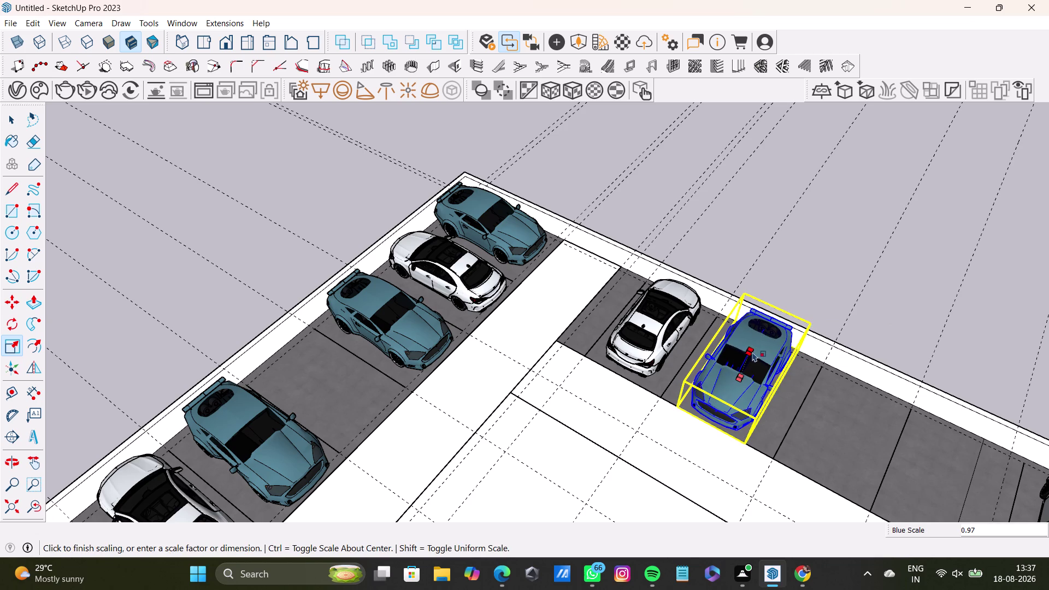
key(space)
click(712, 235)
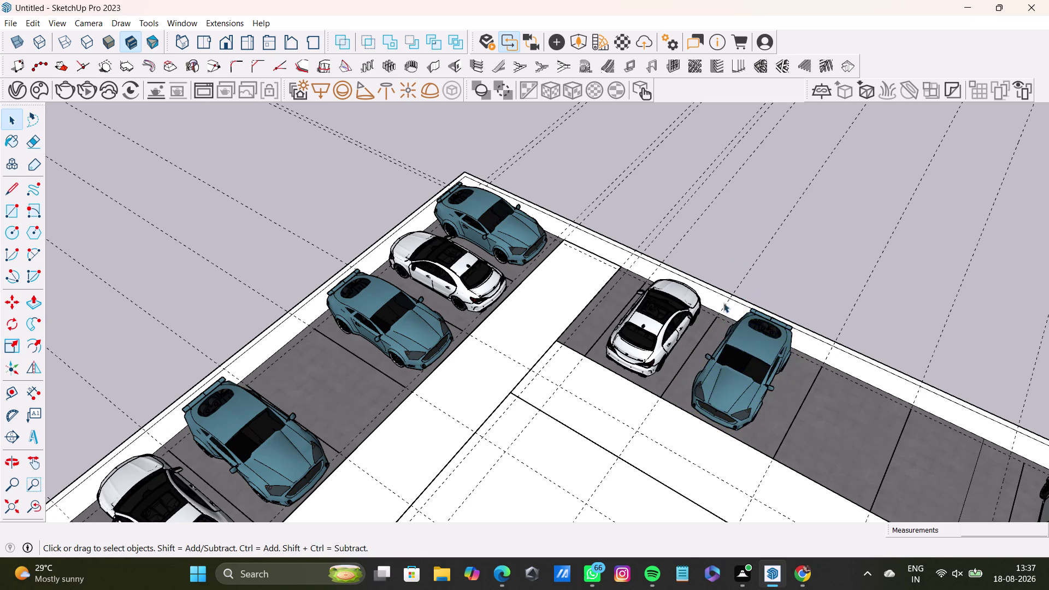
middle_drag(793, 381, 519, 315)
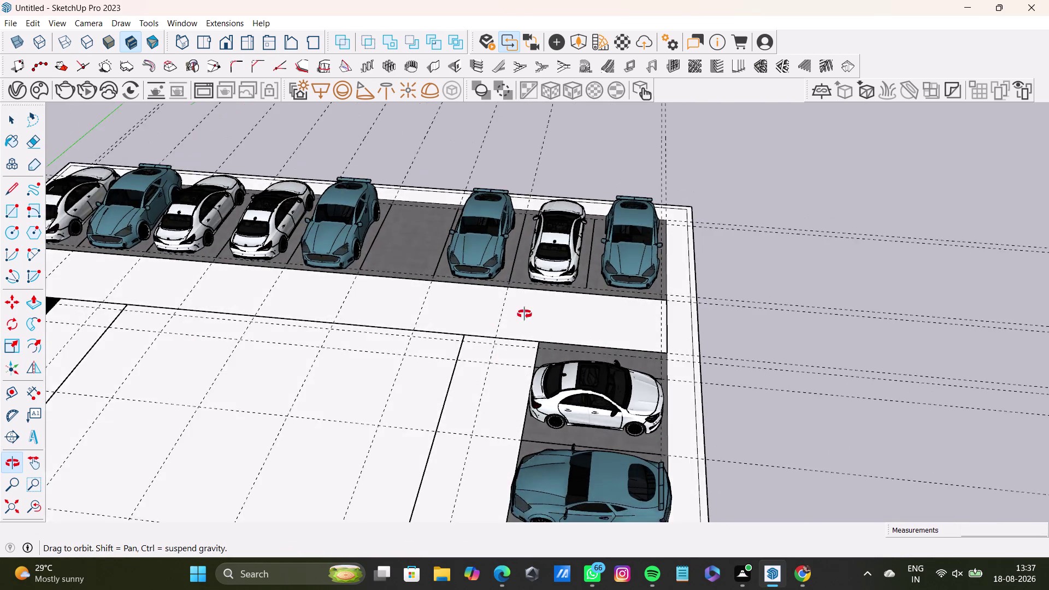
middle_drag(520, 315, 779, 439)
click(745, 377)
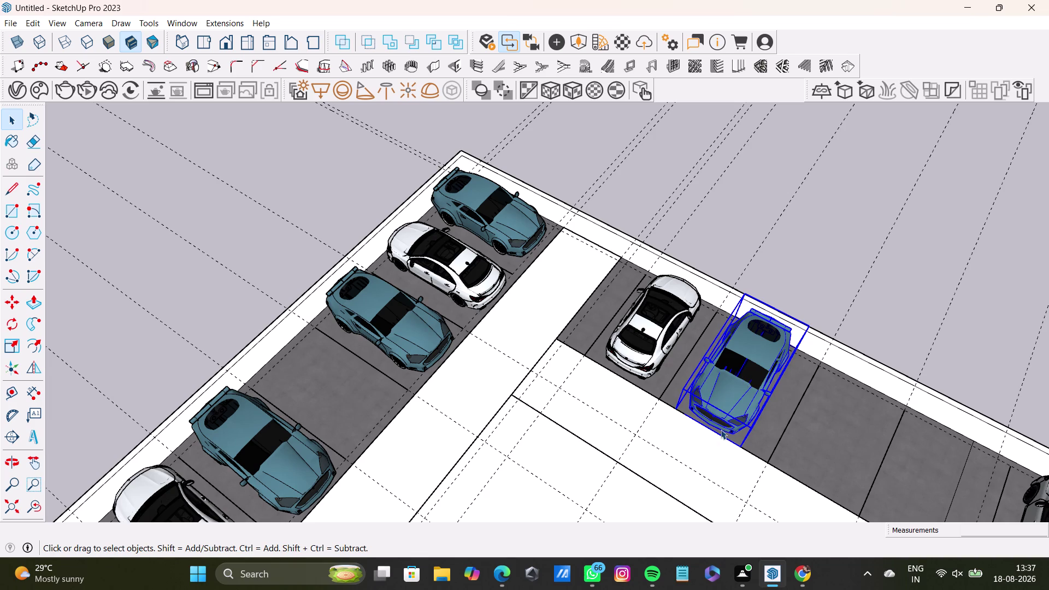
Copy the resized blue sports car into the next empty bay with Move.
key(m)
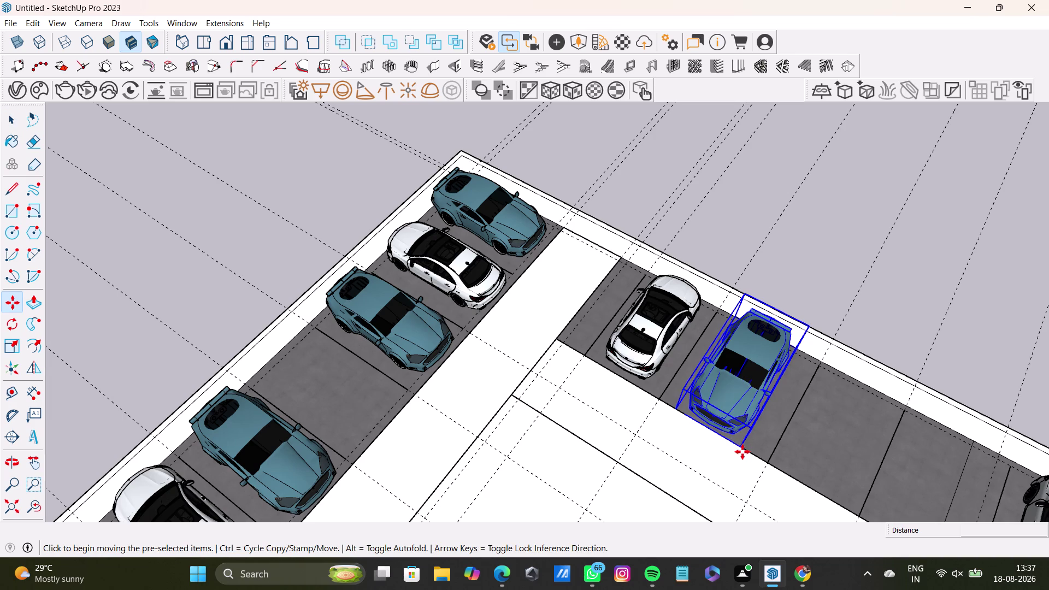
click(742, 453)
scroll(down, 3)
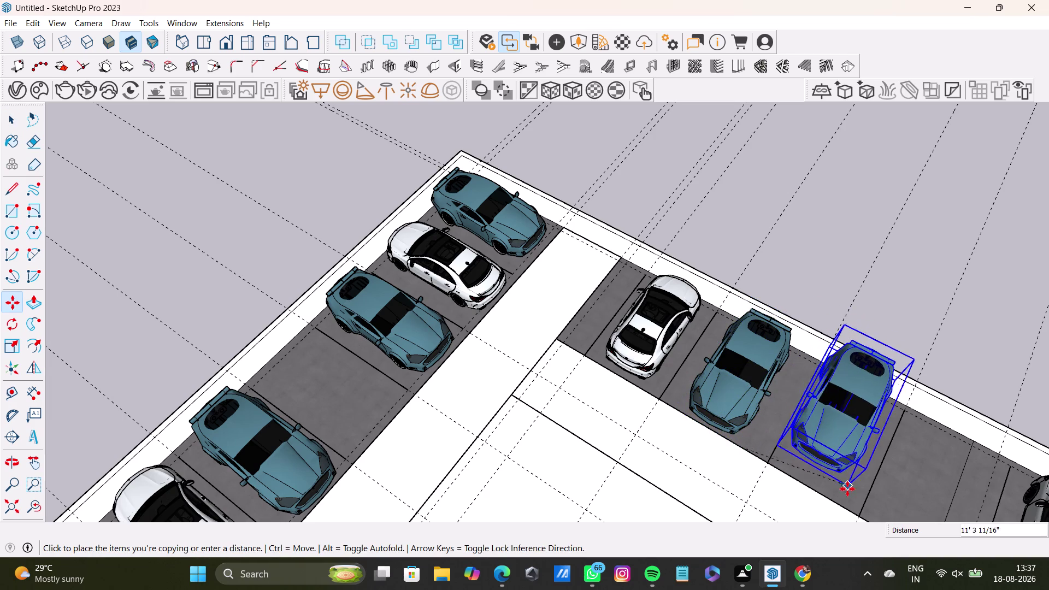
middle_drag(851, 480, 686, 393)
scroll(up, 3)
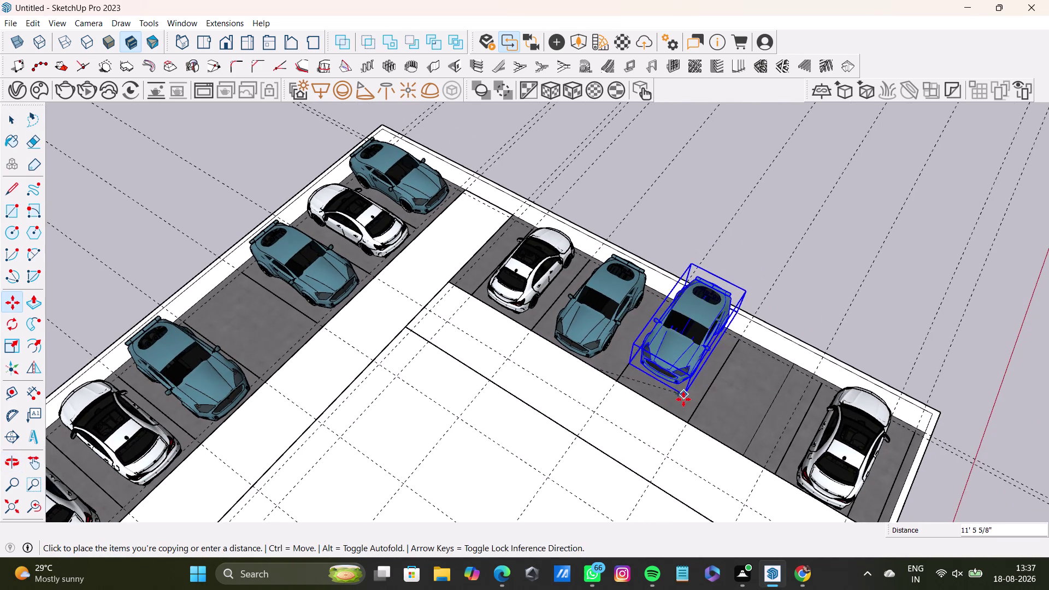
scroll(up, 3)
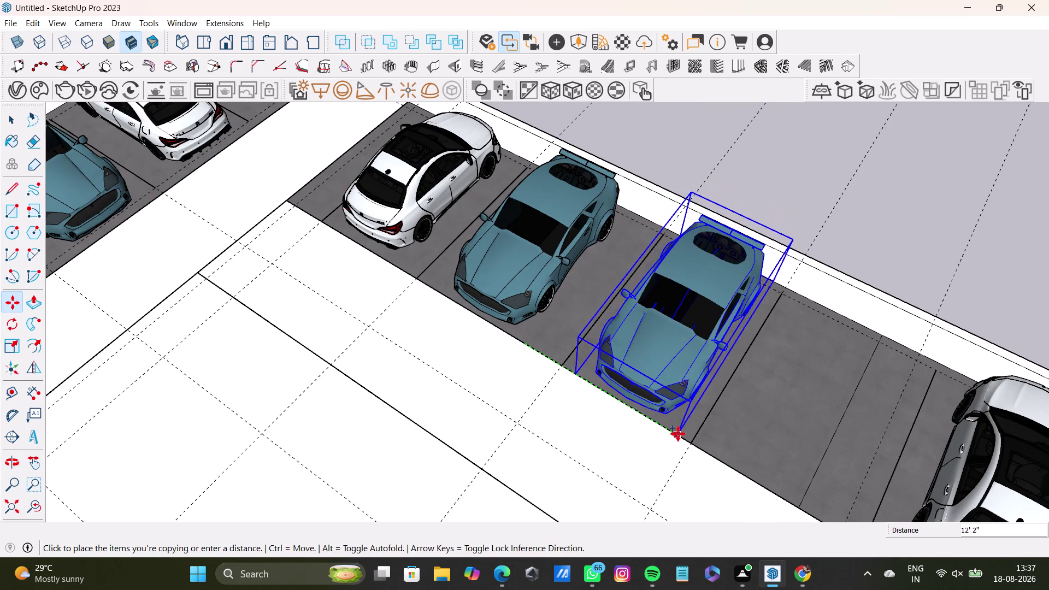
click(677, 434)
key(space)
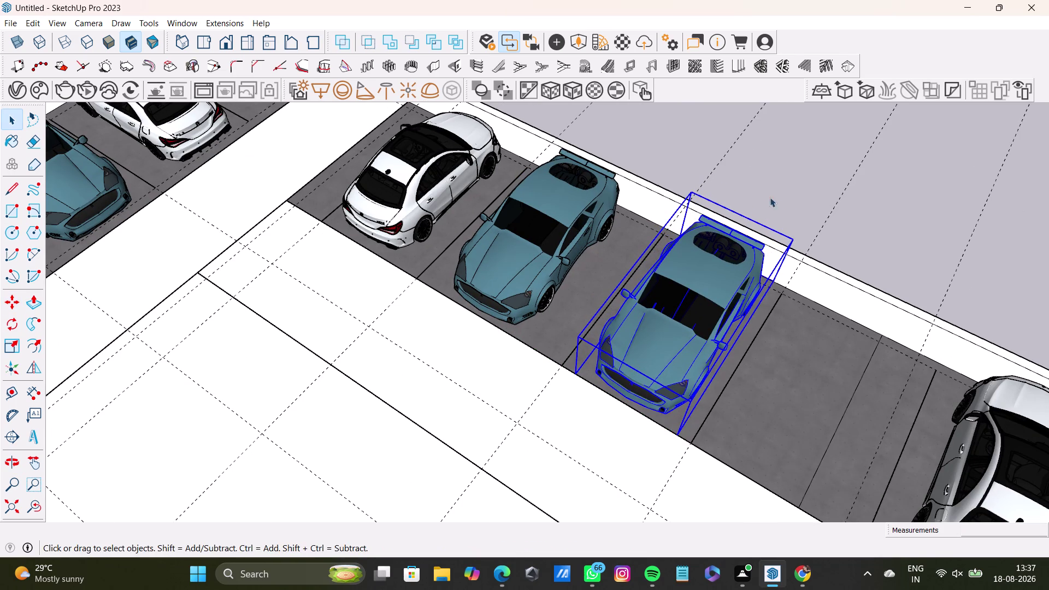
Orbit around the copied car to check its height and position in the row.
middle_drag(929, 269, 763, 294)
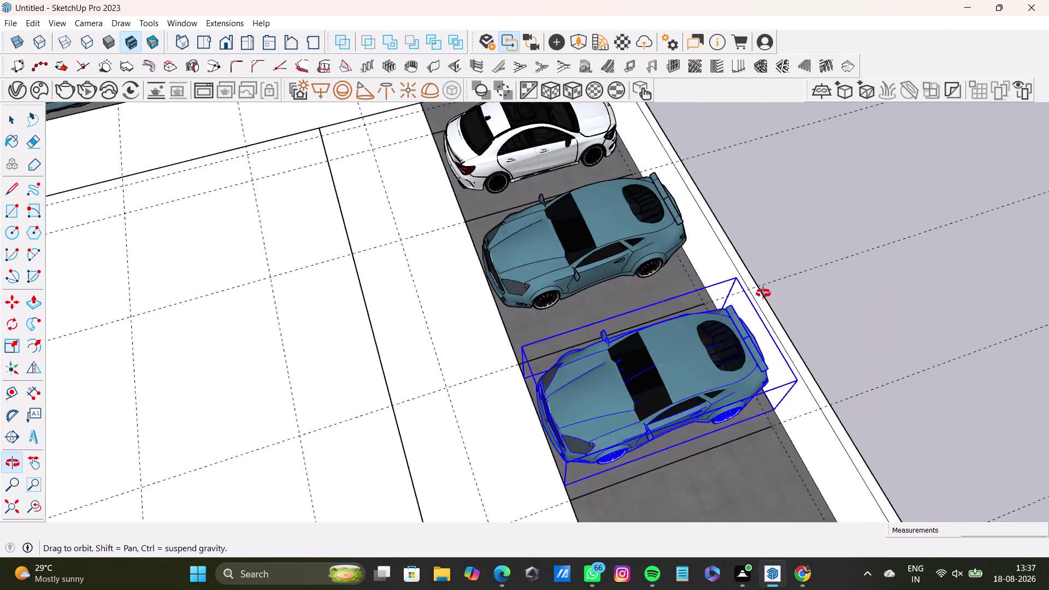
middle_drag(763, 293, 431, 239)
scroll(down, 3)
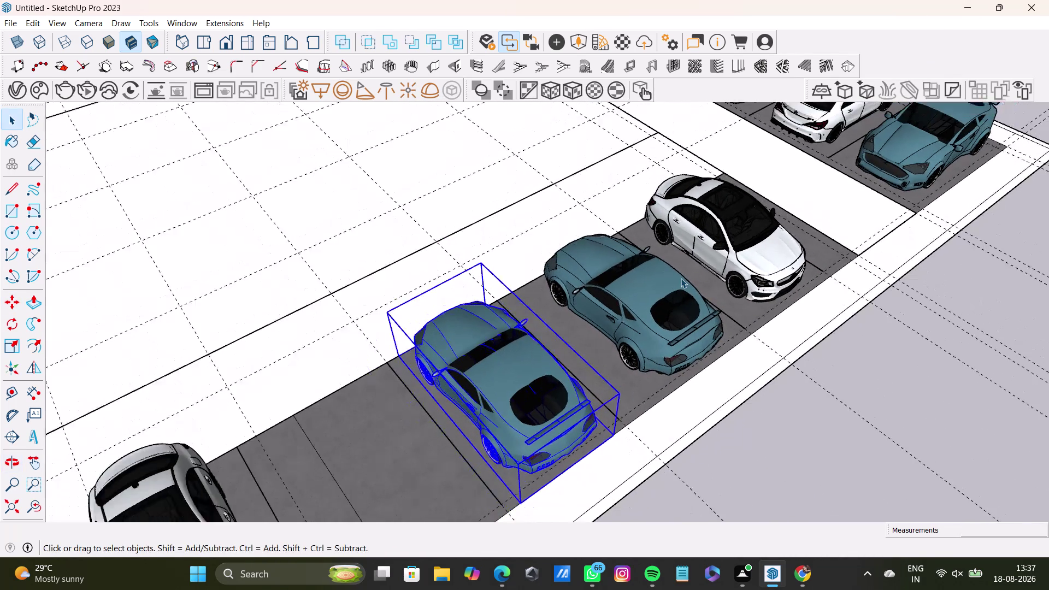
scroll(down, 3)
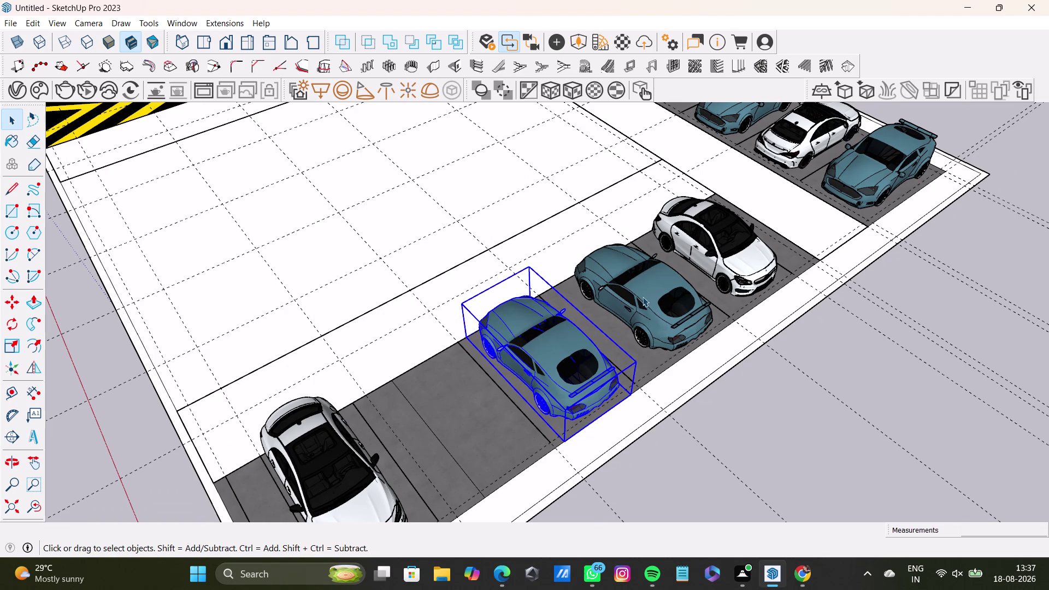
middle_drag(544, 387, 775, 364)
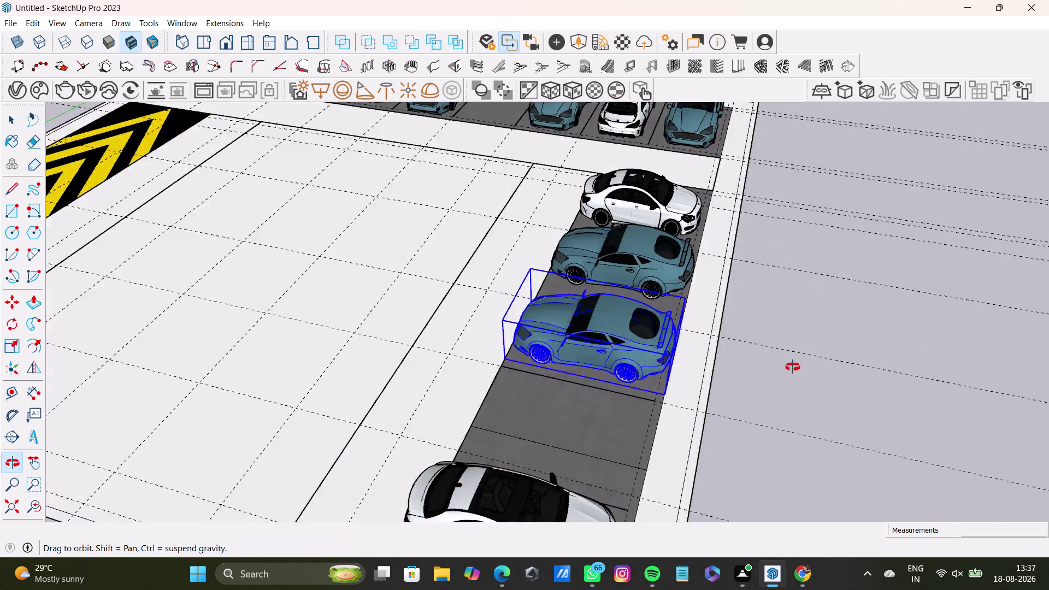
middle_drag(775, 364, 807, 437)
scroll(up, 3)
middle_drag(699, 385, 654, 401)
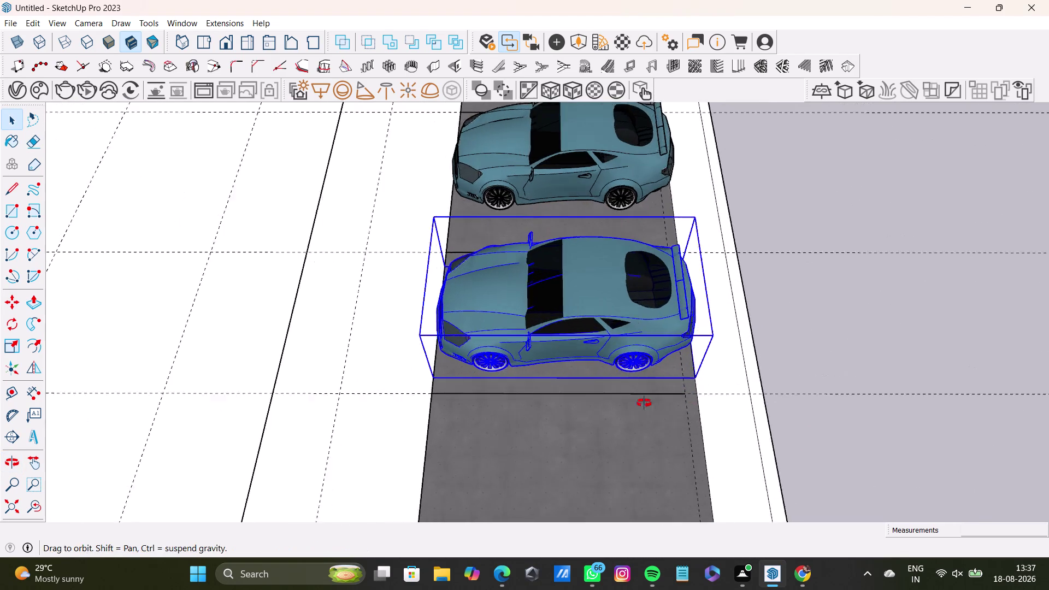
middle_drag(654, 401, 378, 388)
scroll(down, 3)
middle_drag(418, 355, 378, 392)
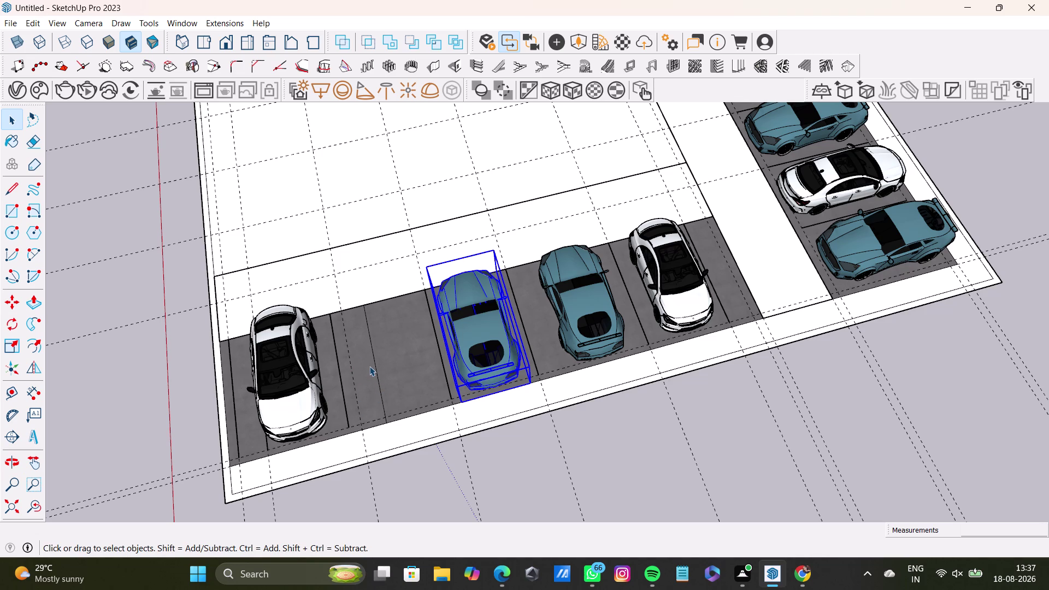
Start a test measuring line at the bay edge, then cancel it.
click(3, 192)
scroll(up, 3)
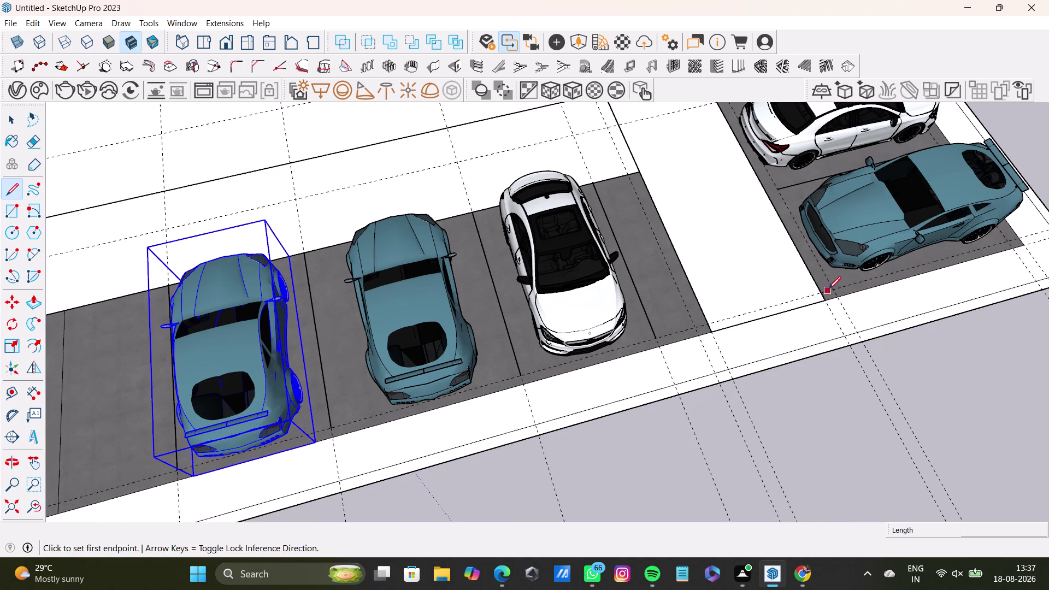
drag(829, 289, 838, 286)
click(1005, 242)
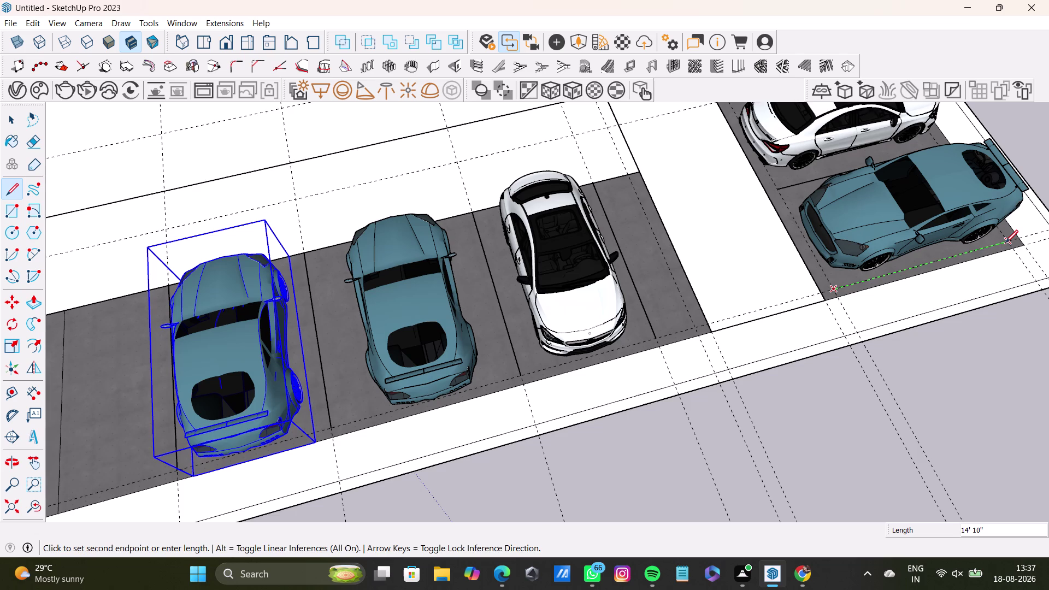
key(space)
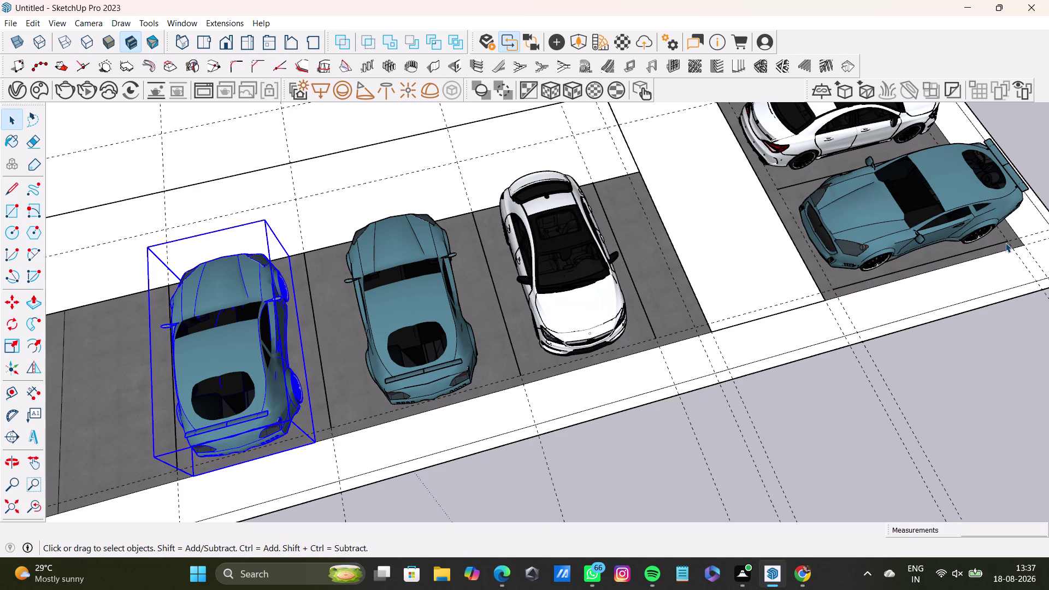
key(space)
Delete the surplus blue sports car from the front row.
scroll(down, 3)
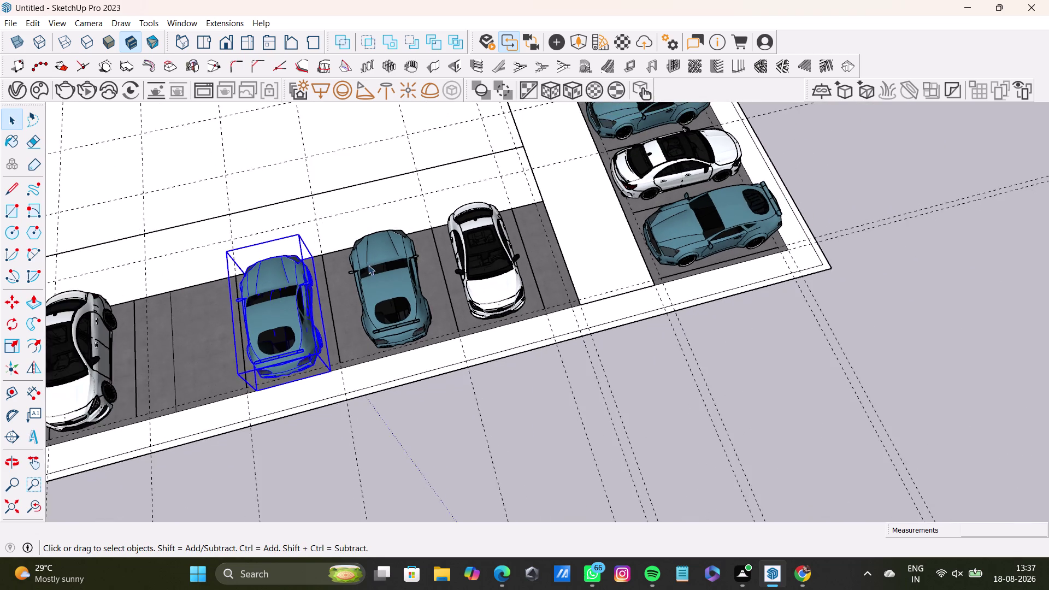
middle_drag(291, 268, 461, 297)
scroll(up, 3)
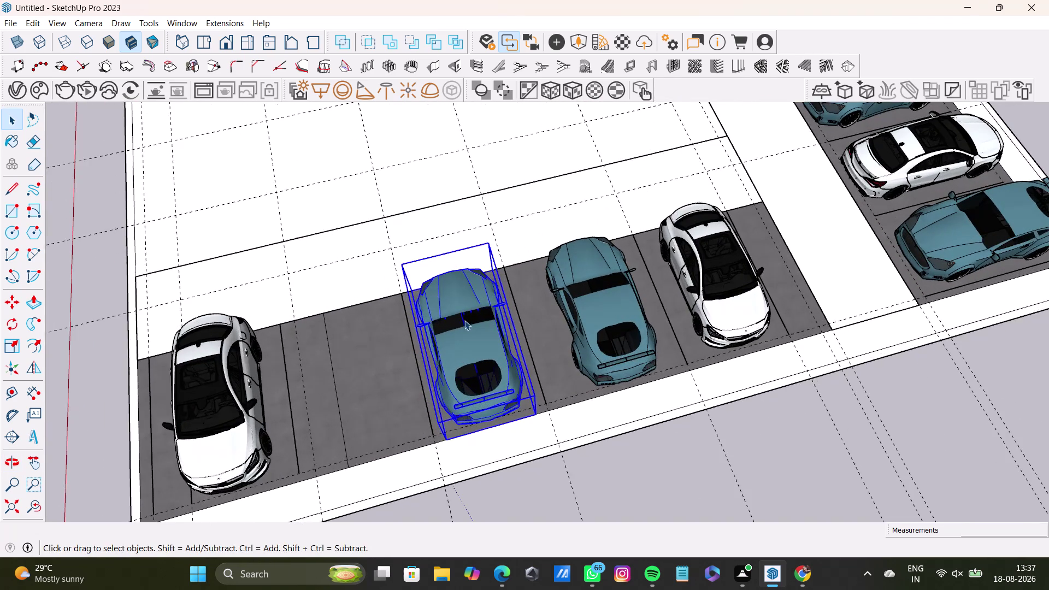
middle_drag(464, 320, 445, 341)
key(space)
click(231, 349)
click(598, 295)
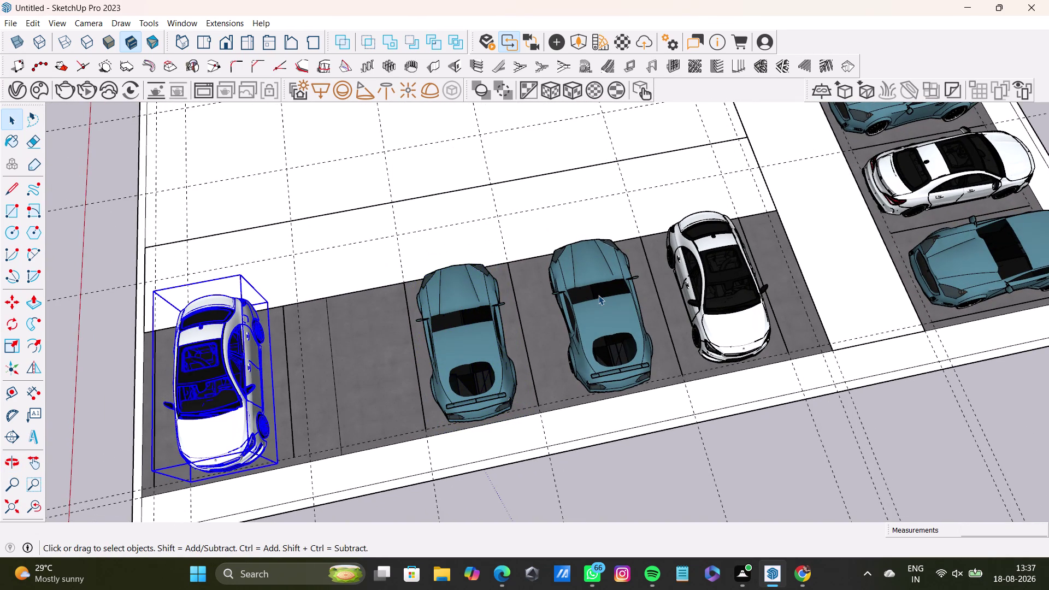
key(Delete)
scroll(down, 3)
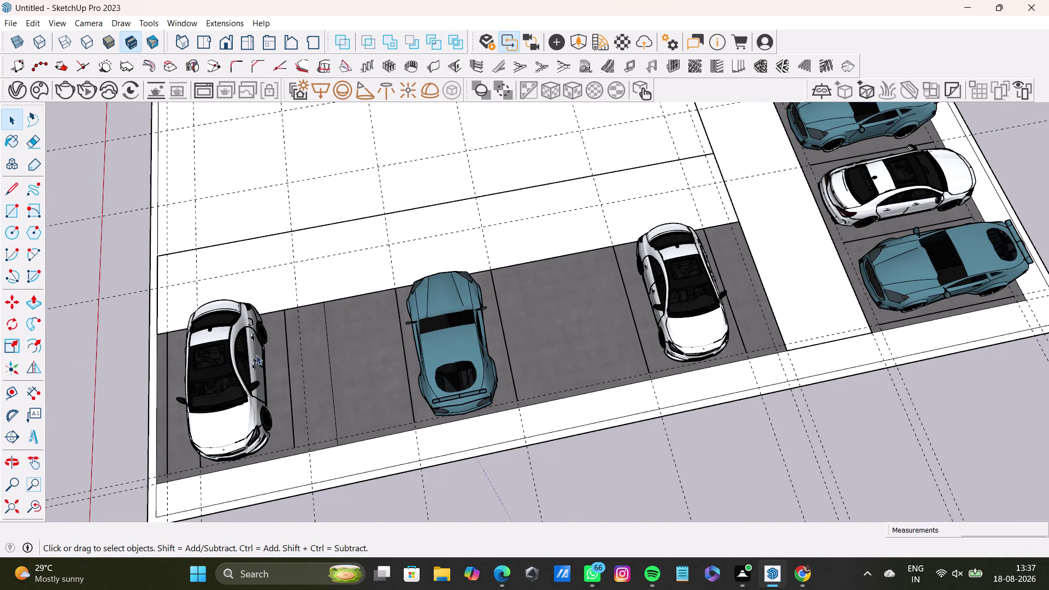
middle_drag(263, 352, 316, 318)
click(299, 326)
Move the left-end white sedan out to the left of the parking row.
key(m)
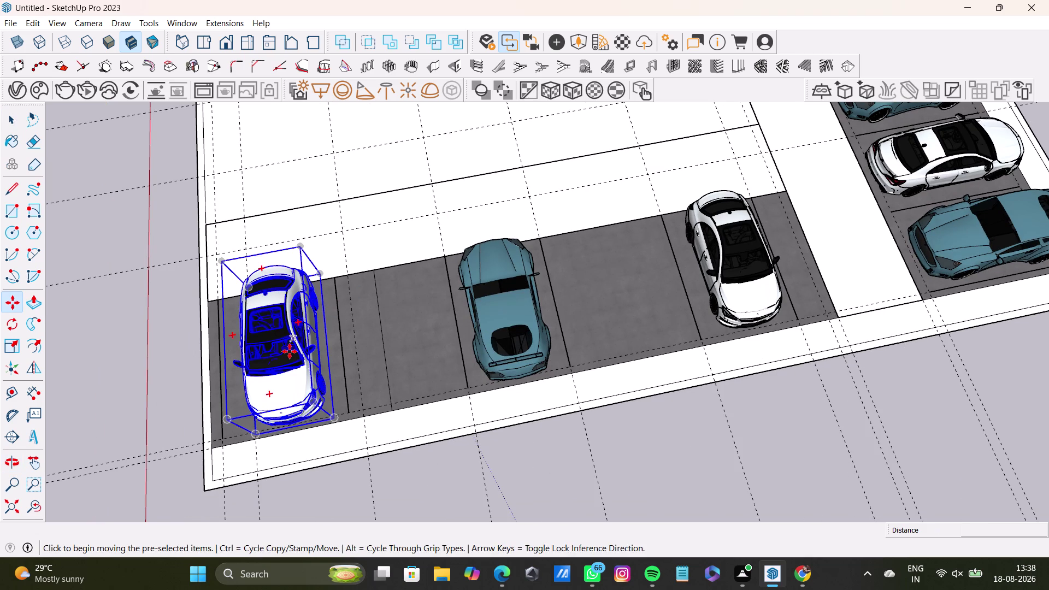
click(289, 351)
click(141, 353)
key(space)
Delete two bay divider lines beside the empty bays.
scroll(down, 3)
middle_drag(289, 360, 329, 333)
scroll(up, 3)
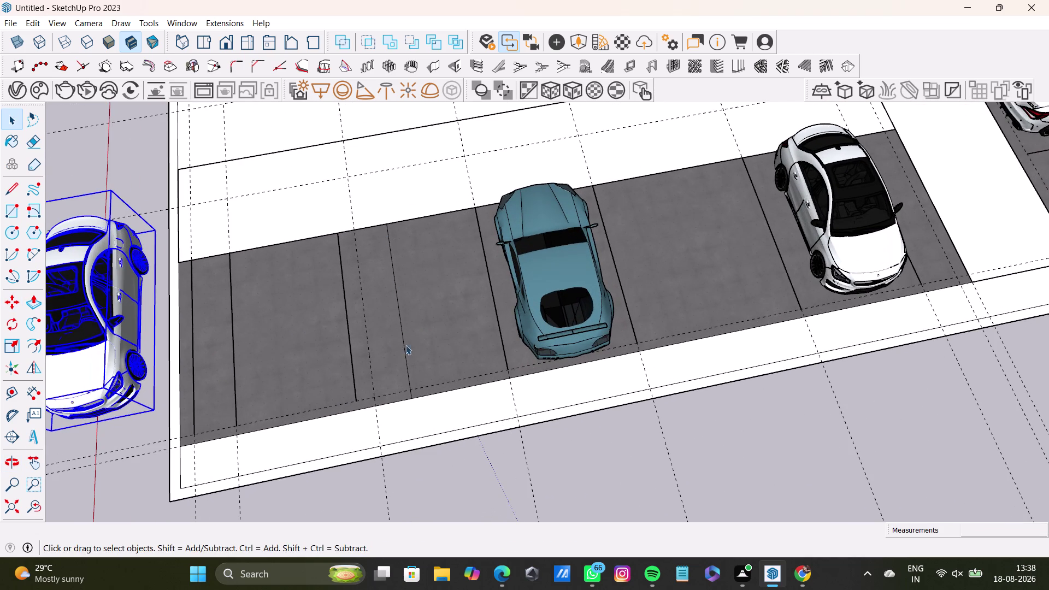
click(403, 368)
click(408, 371)
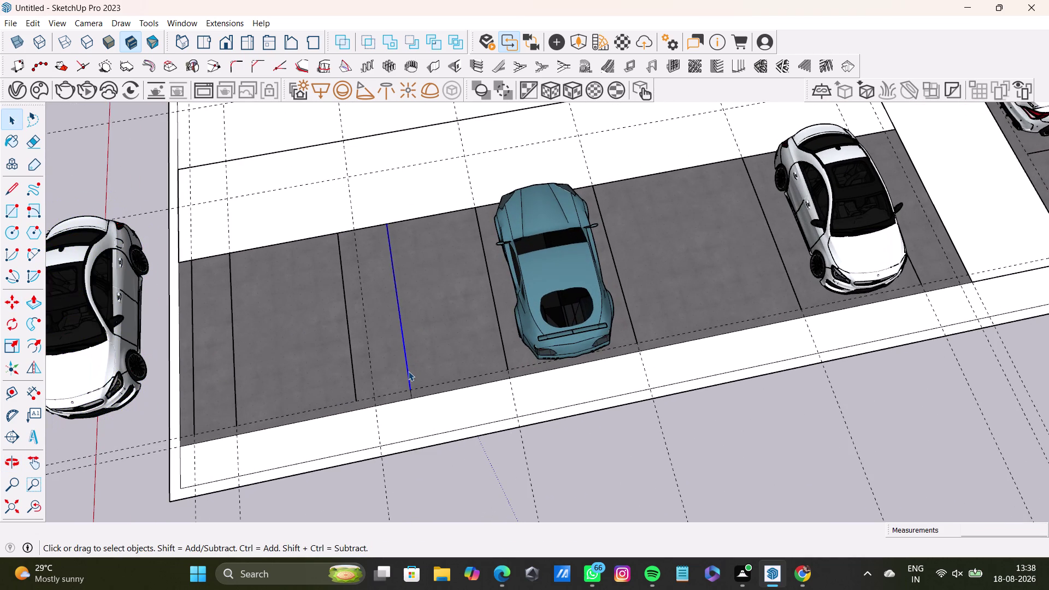
key(Delete)
click(408, 379)
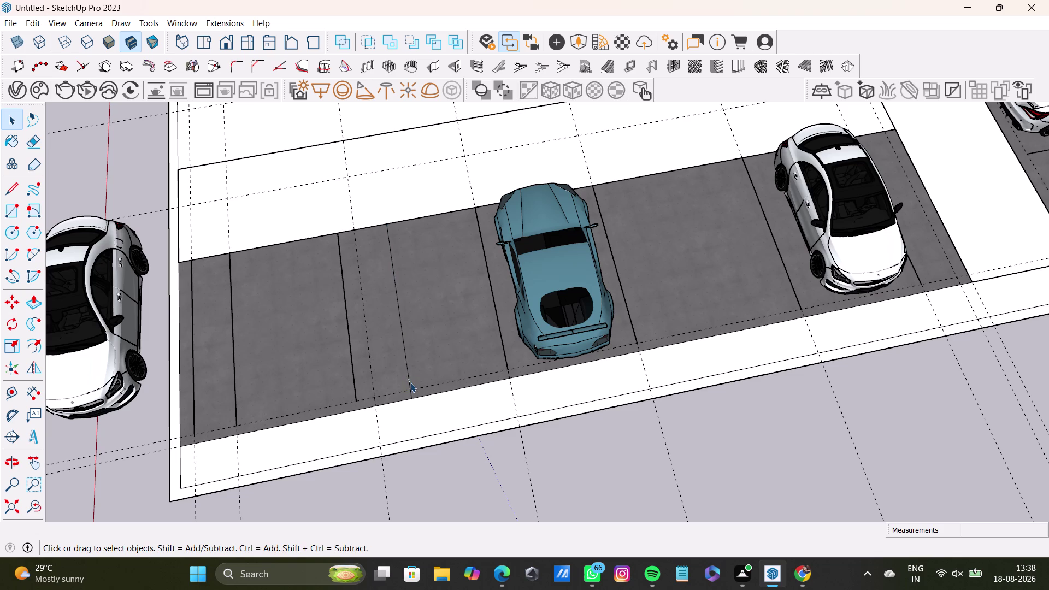
key(Delete)
scroll(down, 3)
middle_drag(458, 245, 481, 285)
click(190, 318)
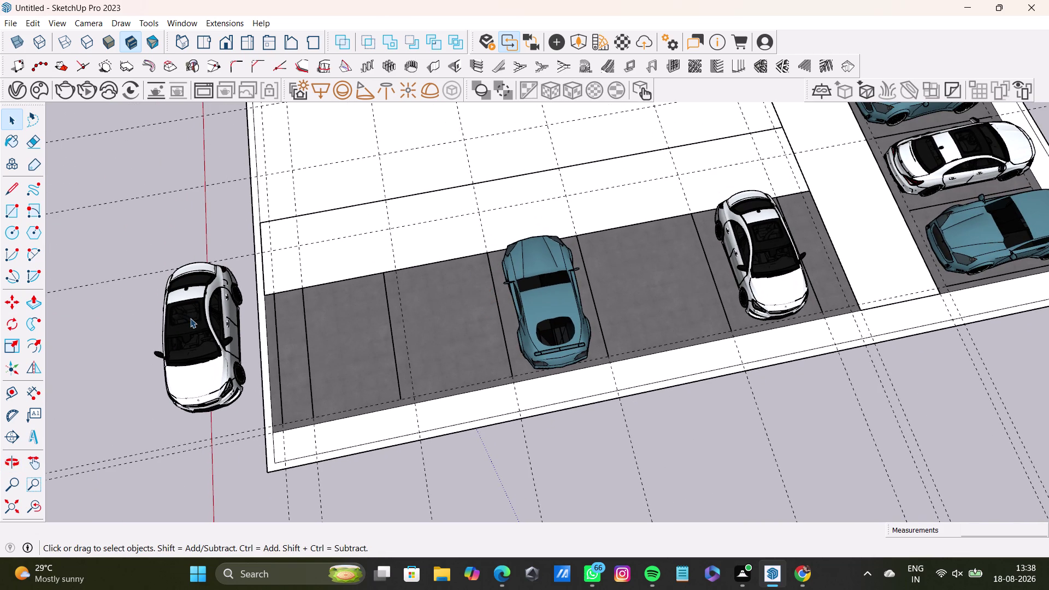
Move the white sedan toward the side row, setting it down near the lot edge.
key(m)
click(201, 329)
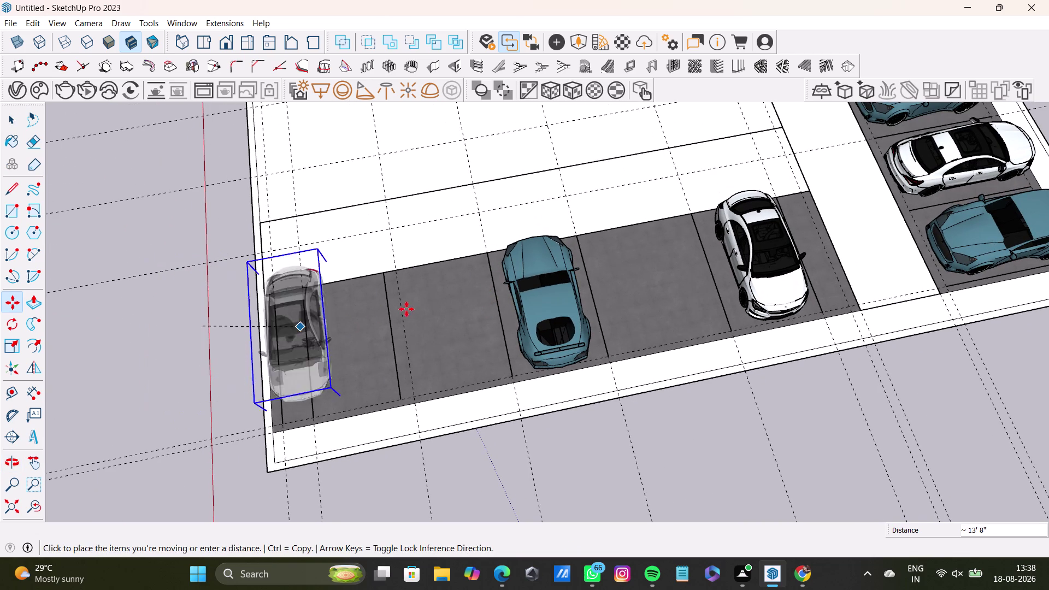
click(443, 314)
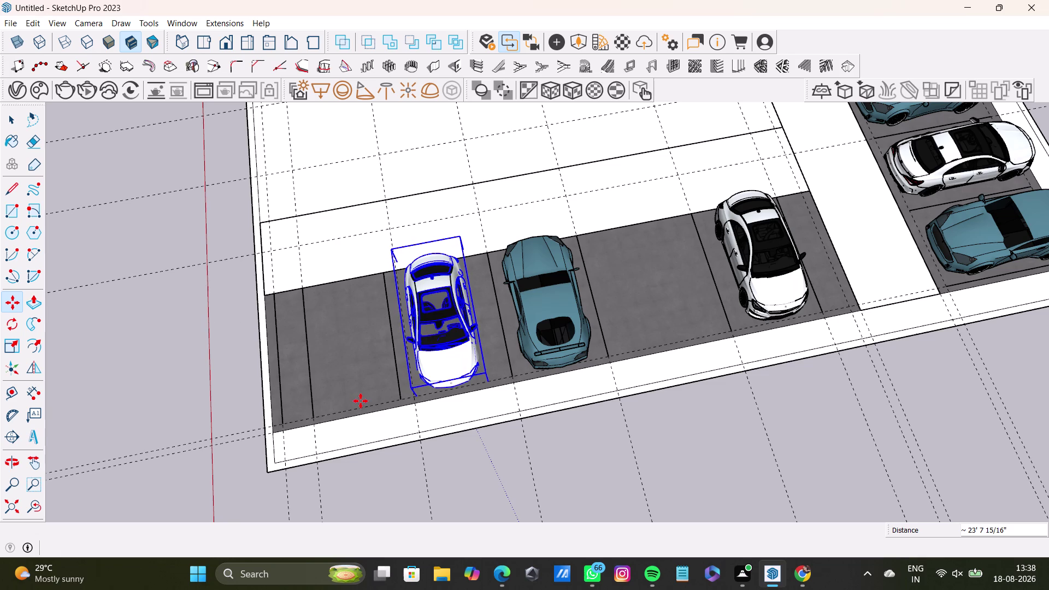
middle_drag(360, 401, 616, 273)
middle_drag(489, 395, 541, 356)
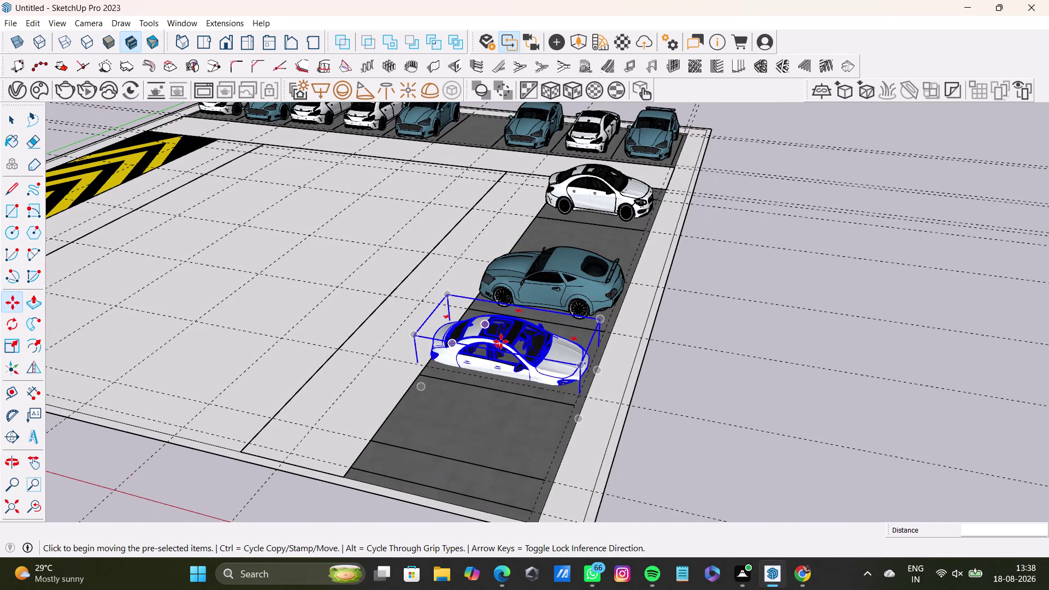
click(501, 342)
click(508, 306)
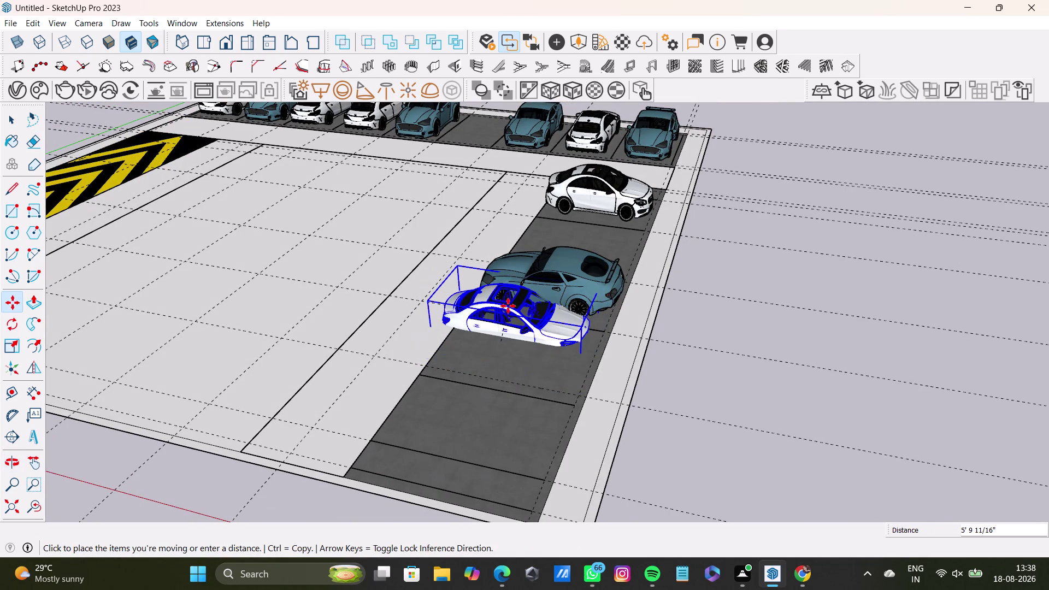
click(513, 307)
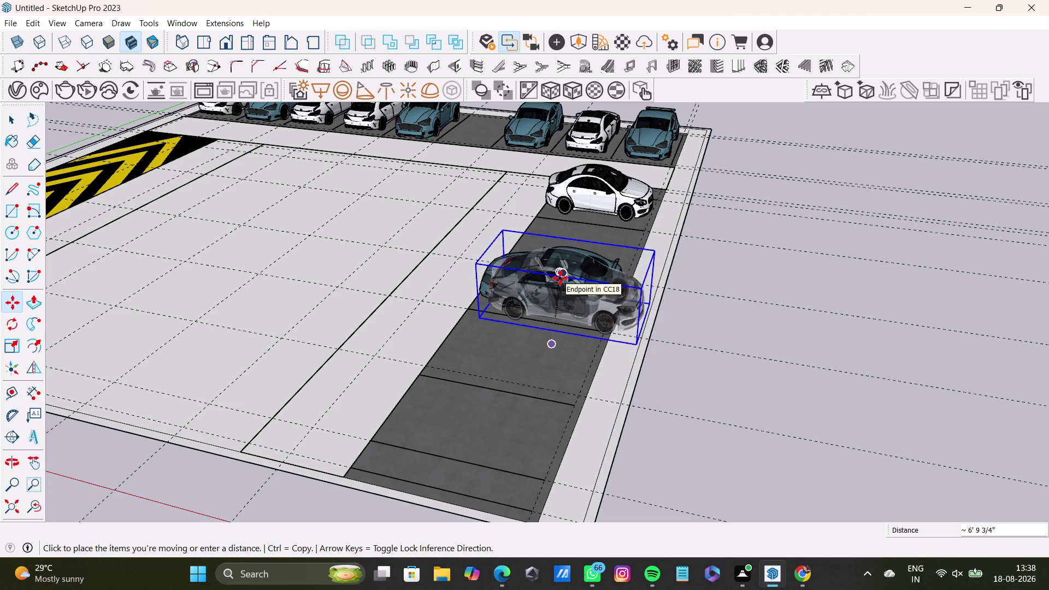
middle_drag(497, 362, 626, 375)
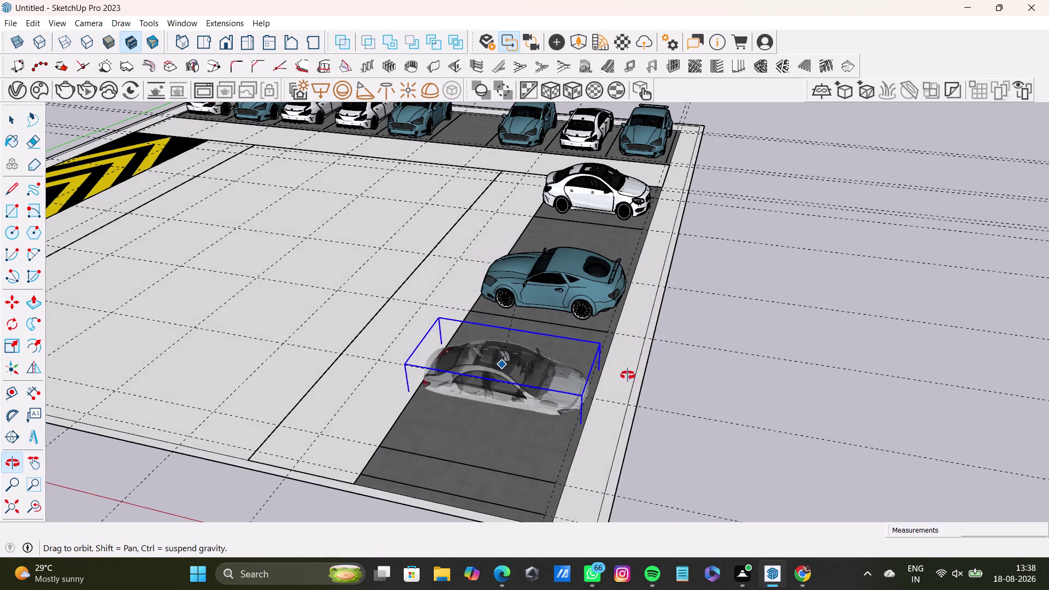
middle_drag(626, 375, 696, 369)
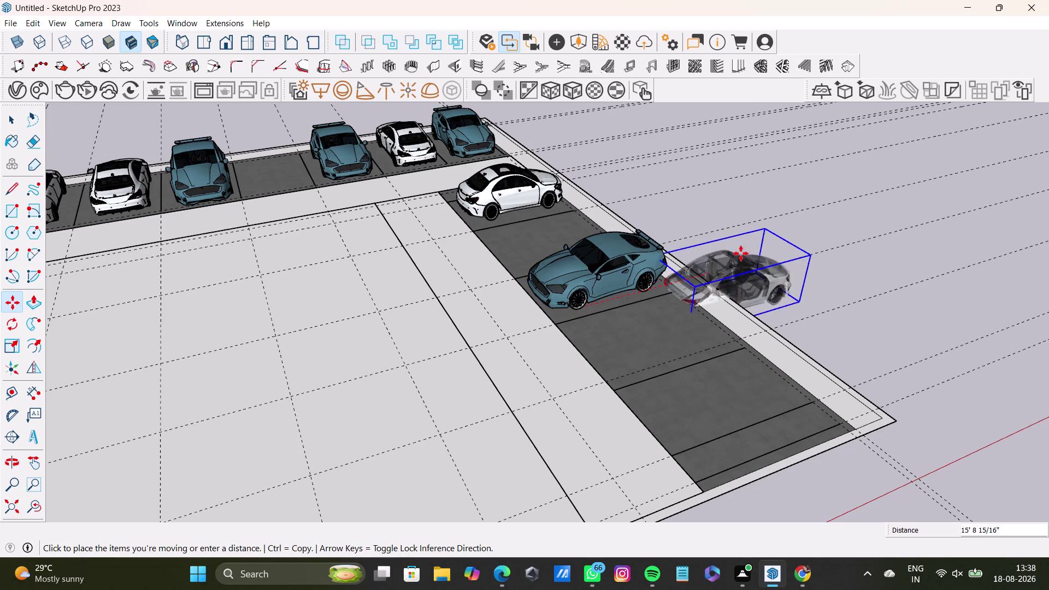
click(750, 240)
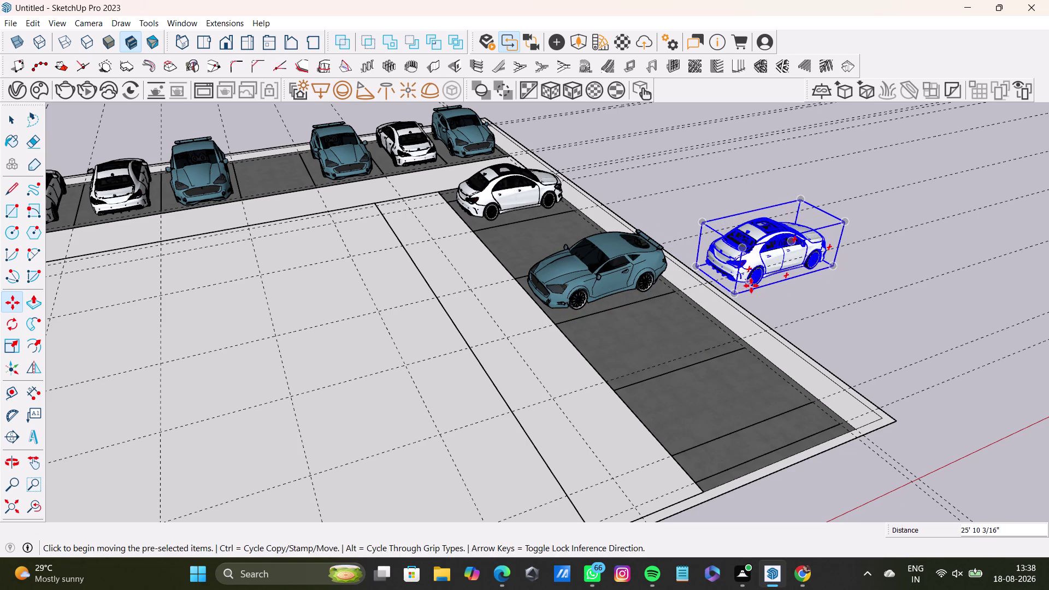
Drop the sedan into the bay beside the blue car and inspect it.
click(751, 286)
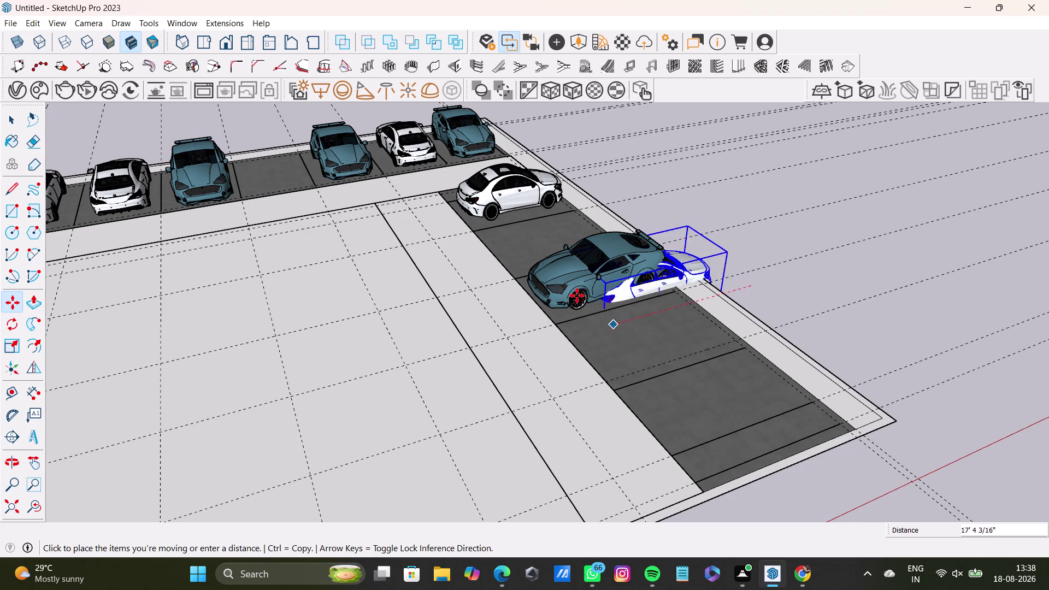
middle_drag(606, 360, 674, 419)
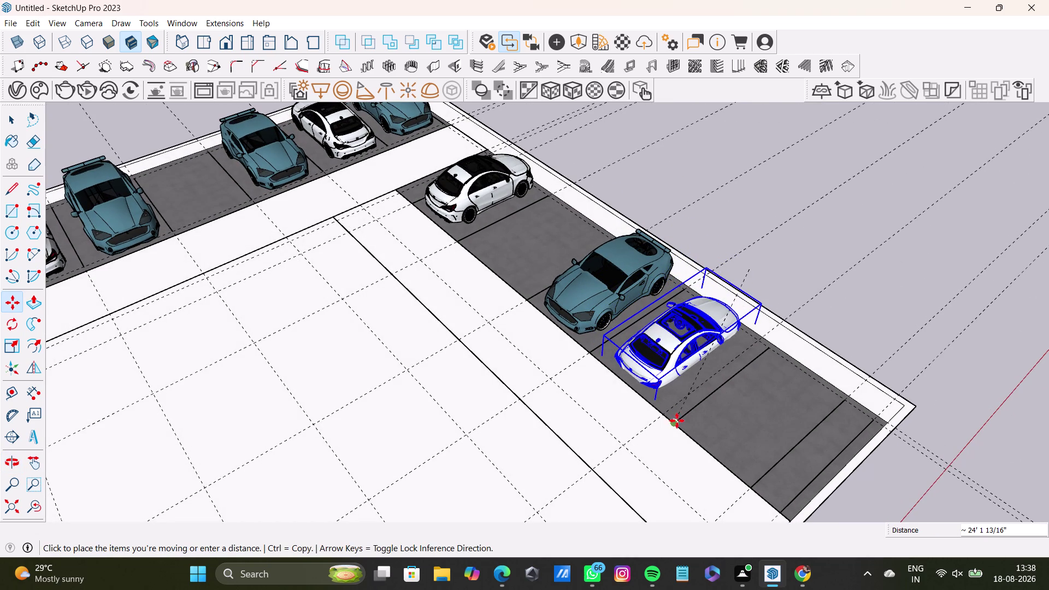
click(679, 421)
middle_drag(698, 394, 545, 379)
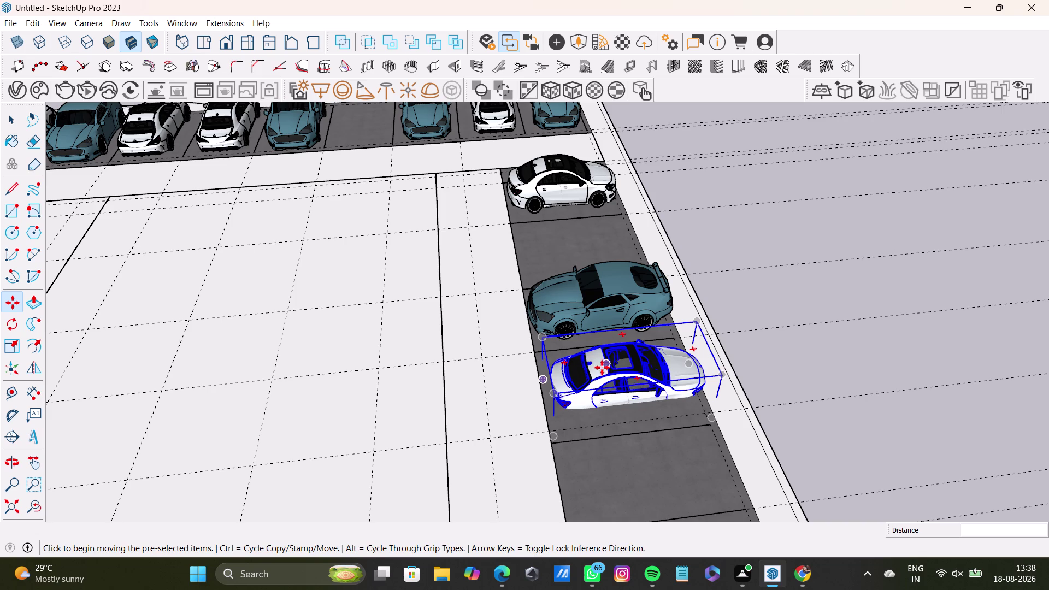
click(614, 384)
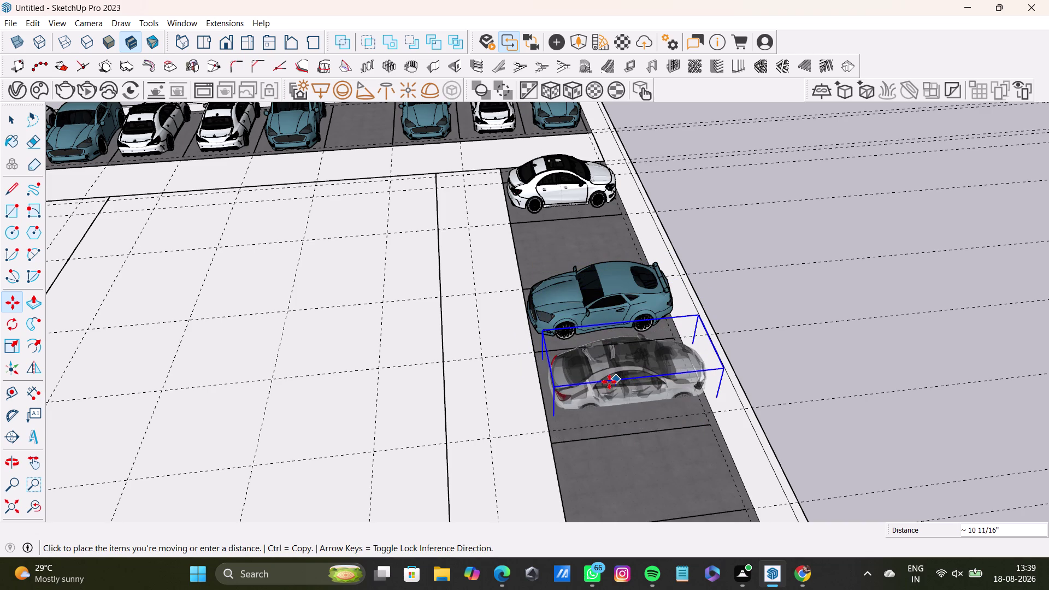
key(space)
middle_drag(584, 429, 610, 425)
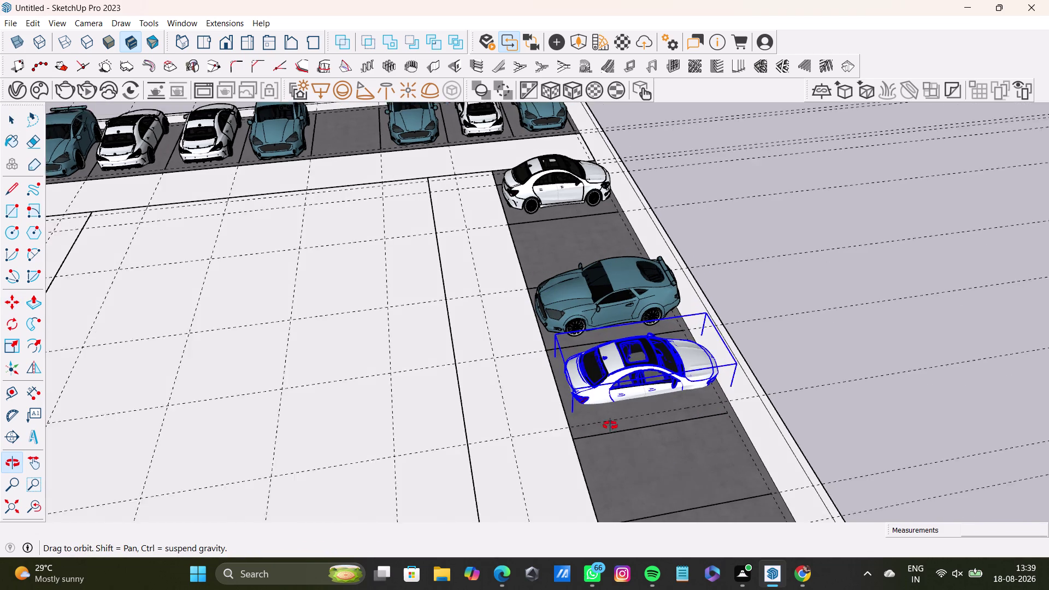
middle_drag(609, 425, 678, 437)
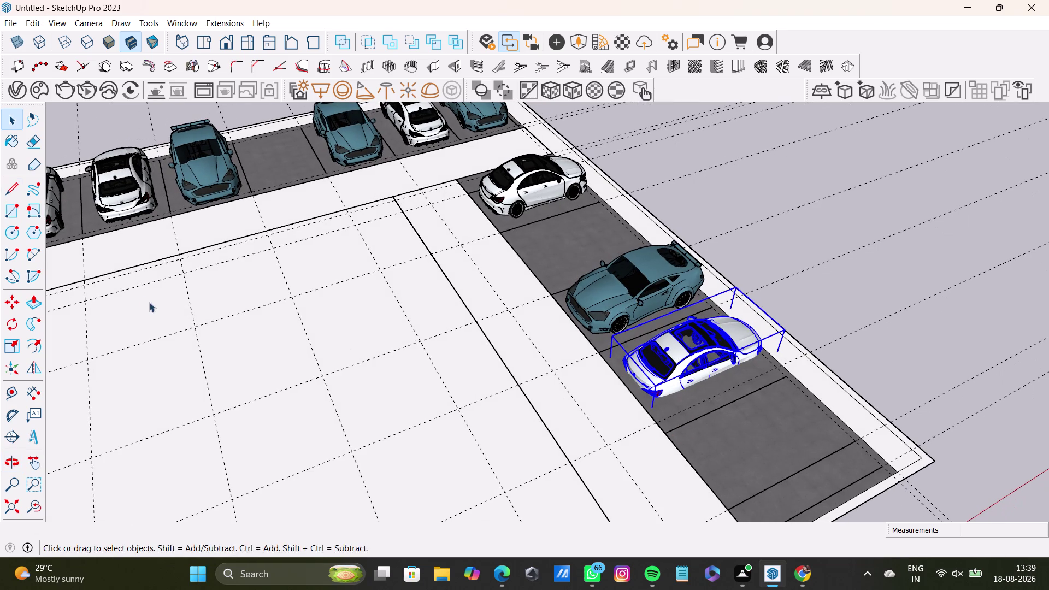
middle_drag(367, 323, 367, 382)
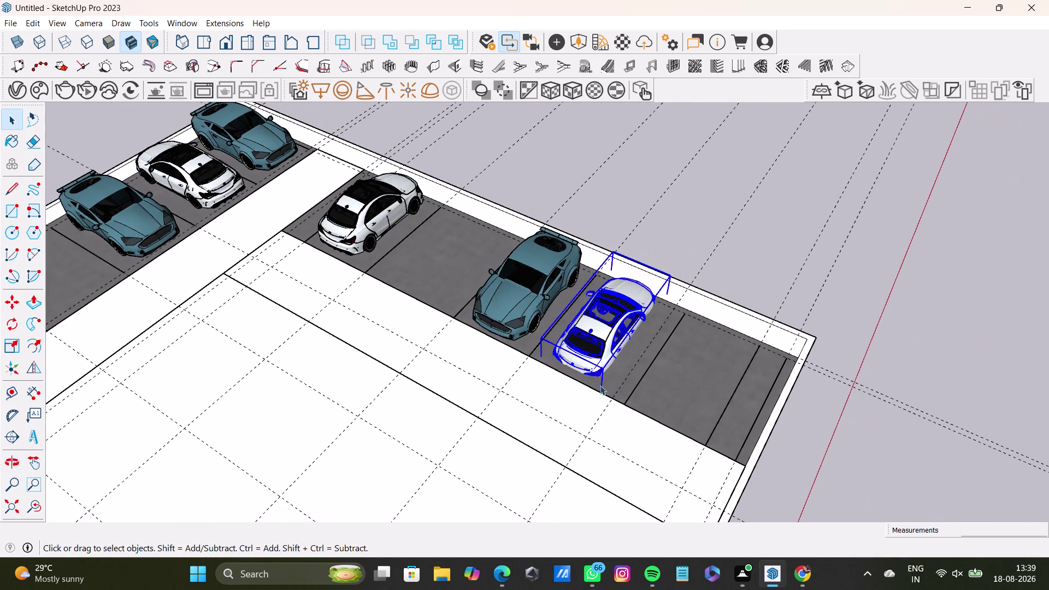
Nudge the white sedan into its side-row bay and view it from above.
click(600, 344)
key(m)
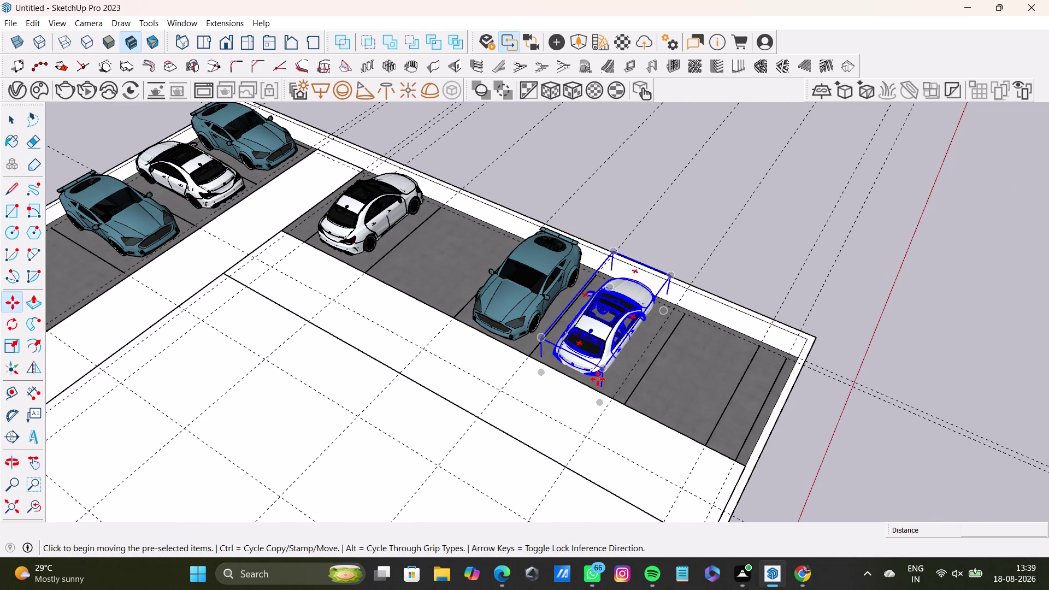
click(598, 377)
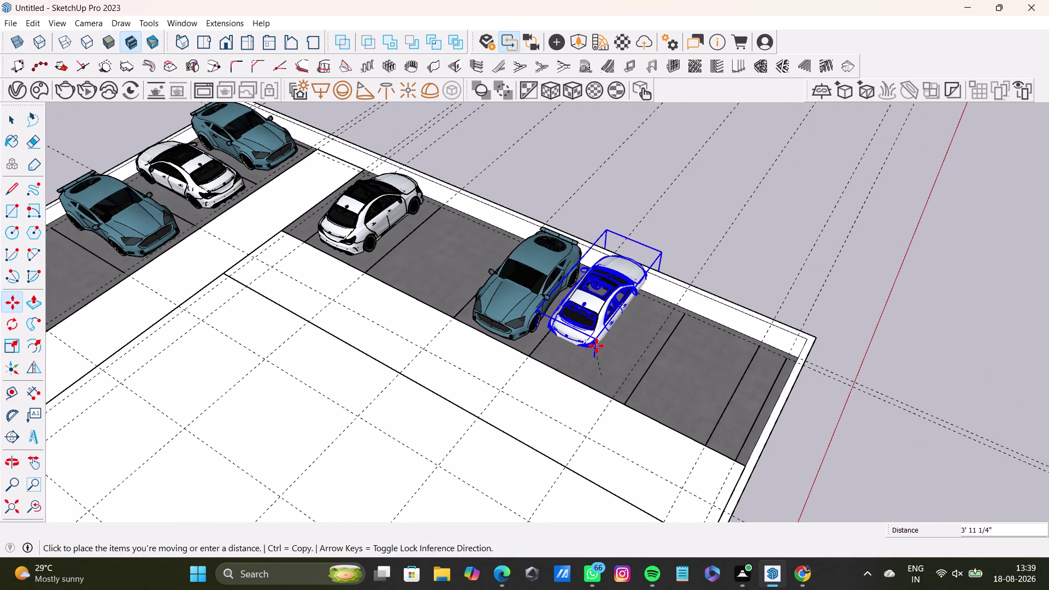
click(605, 348)
key(space)
middle_drag(648, 377, 432, 422)
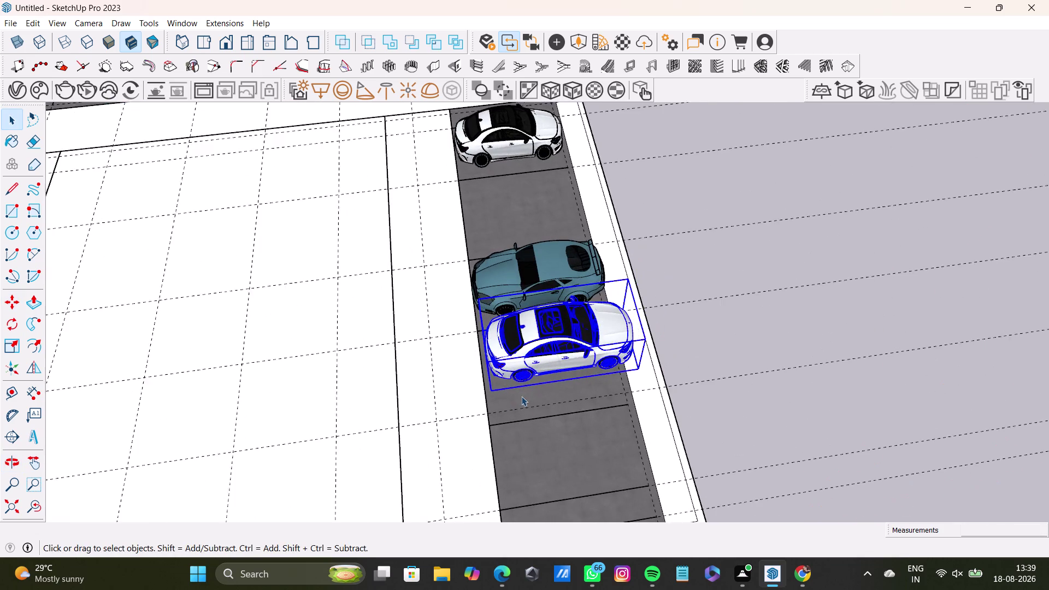
scroll(up, 3)
middle_drag(531, 391, 568, 384)
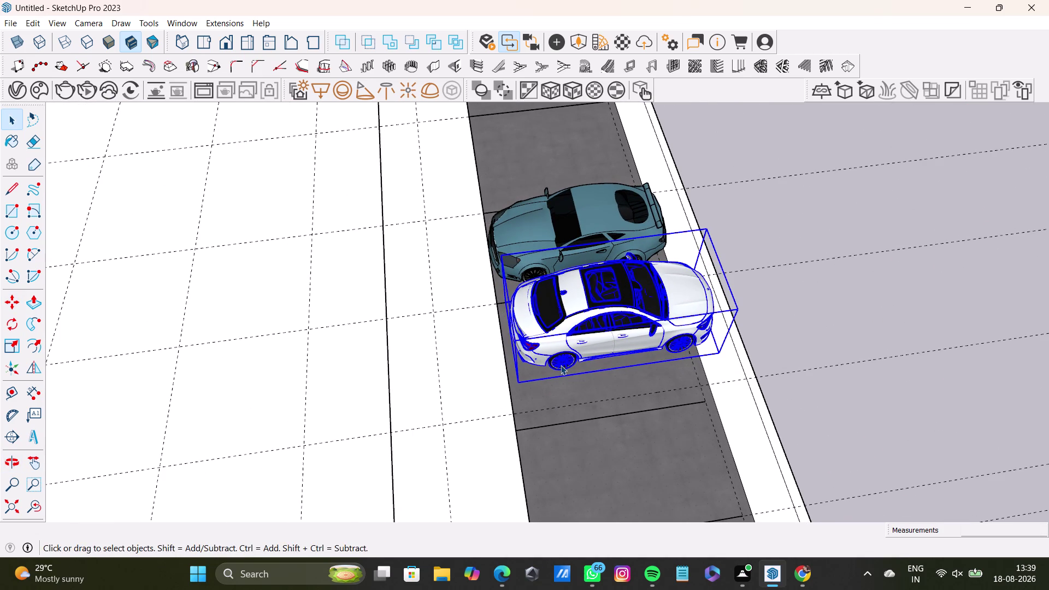
Shift the sedan again so it sits within the bay lines.
key(m)
click(559, 369)
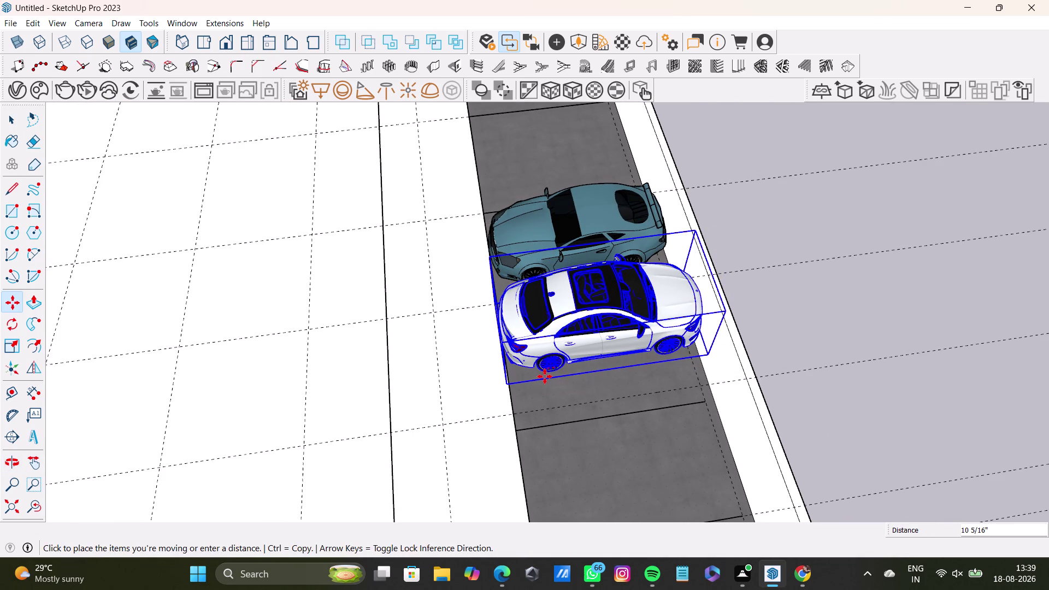
click(544, 377)
key(space)
middle_drag(468, 402, 790, 428)
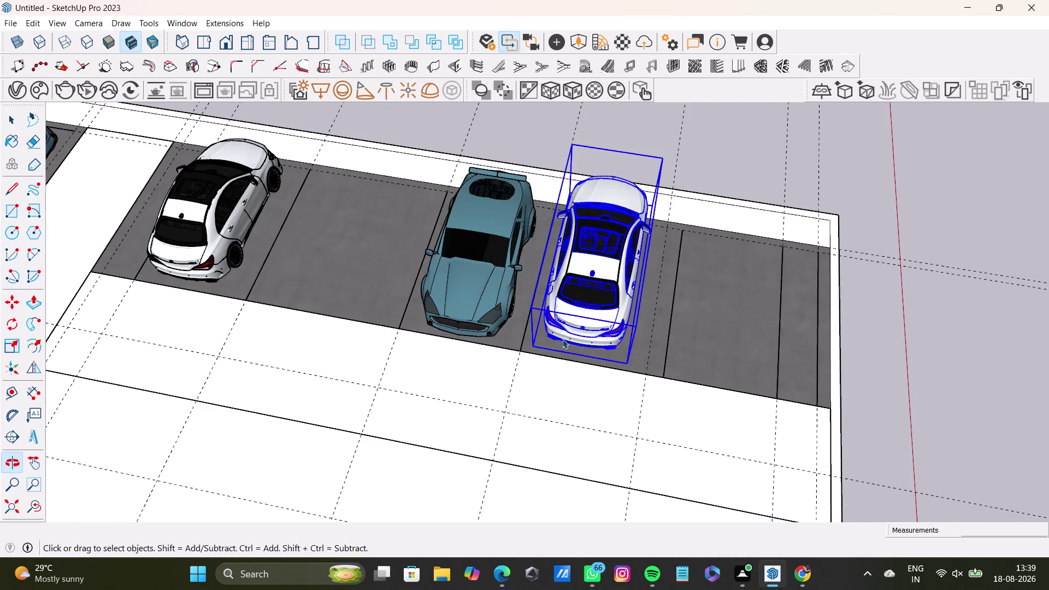
middle_drag(550, 323, 619, 156)
Move the sedan once more to line it up with the bay front.
key(m)
click(596, 288)
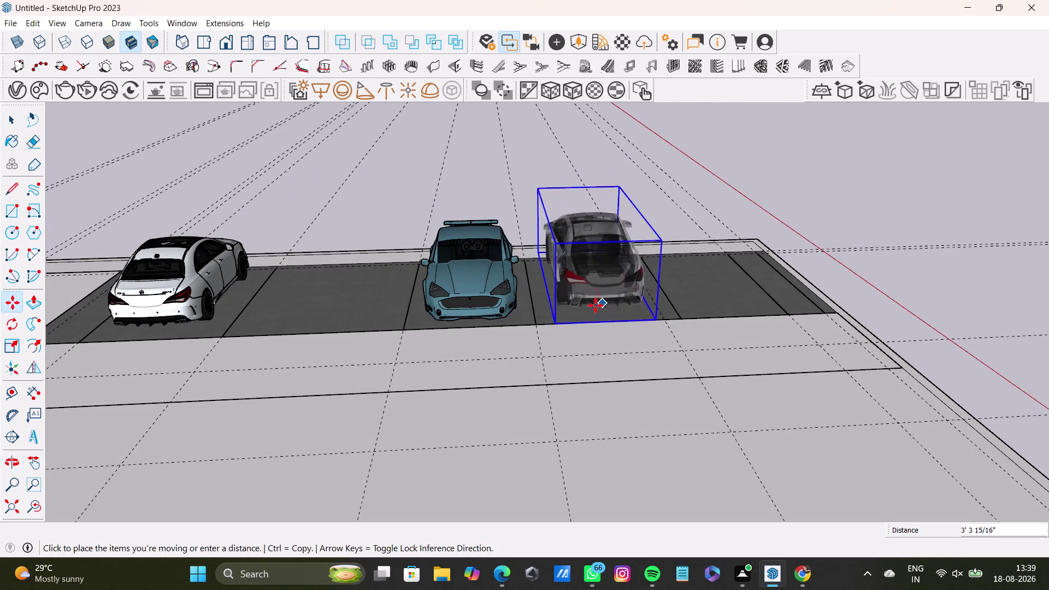
click(599, 314)
key(space)
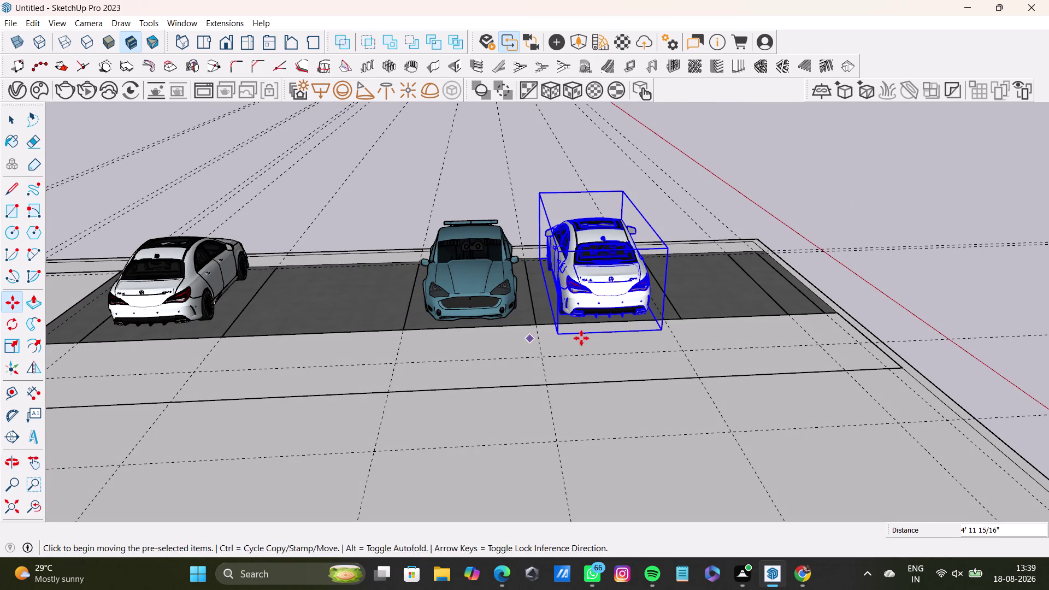
click(691, 205)
middle_drag(799, 225, 404, 285)
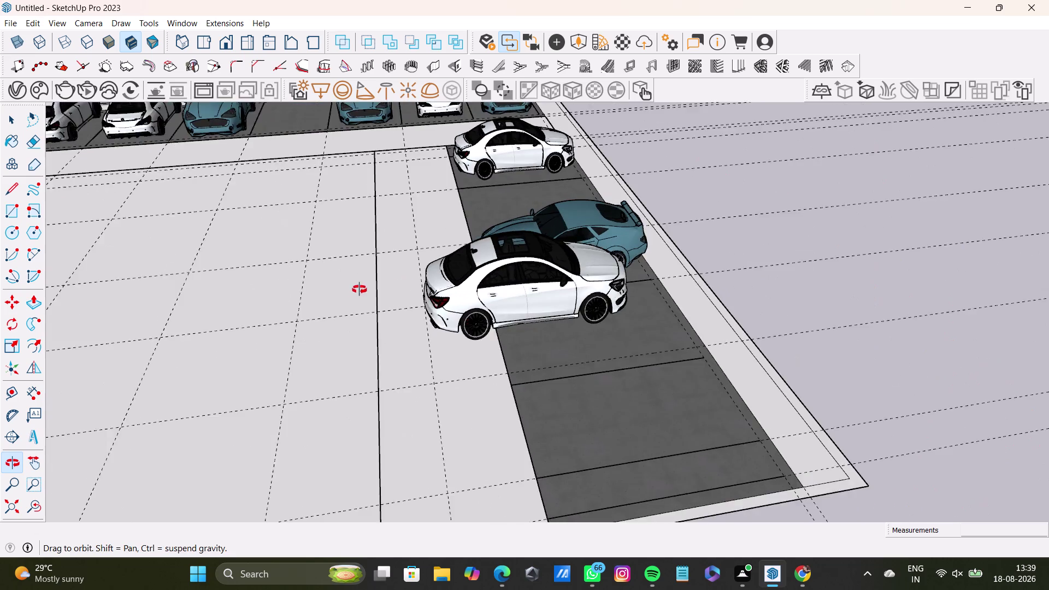
middle_drag(404, 285, 353, 291)
Reposition the sedan in the bay and orbit around the parked cars.
key(m)
click(578, 328)
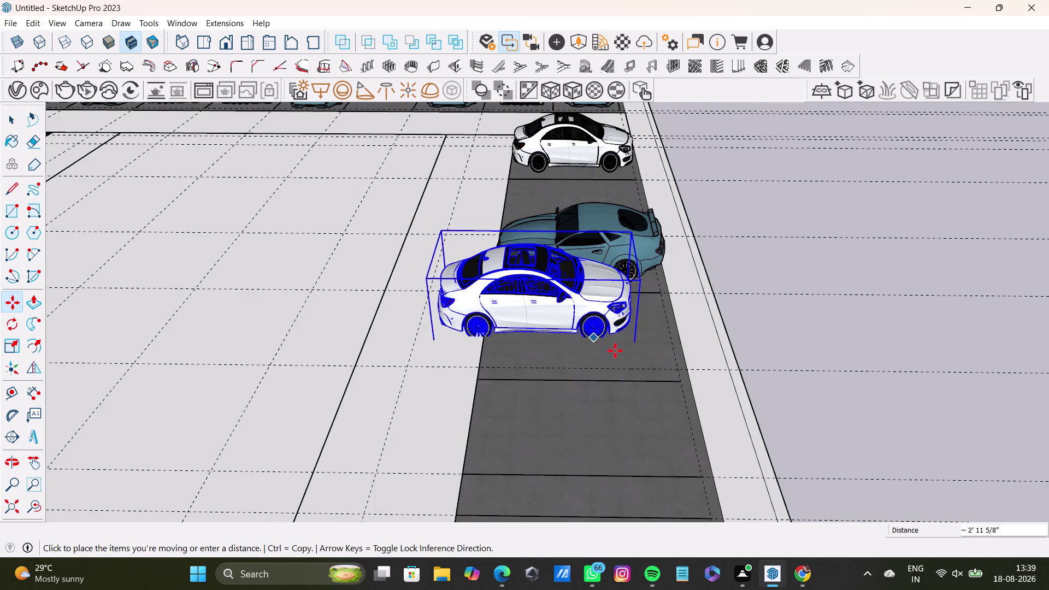
click(648, 357)
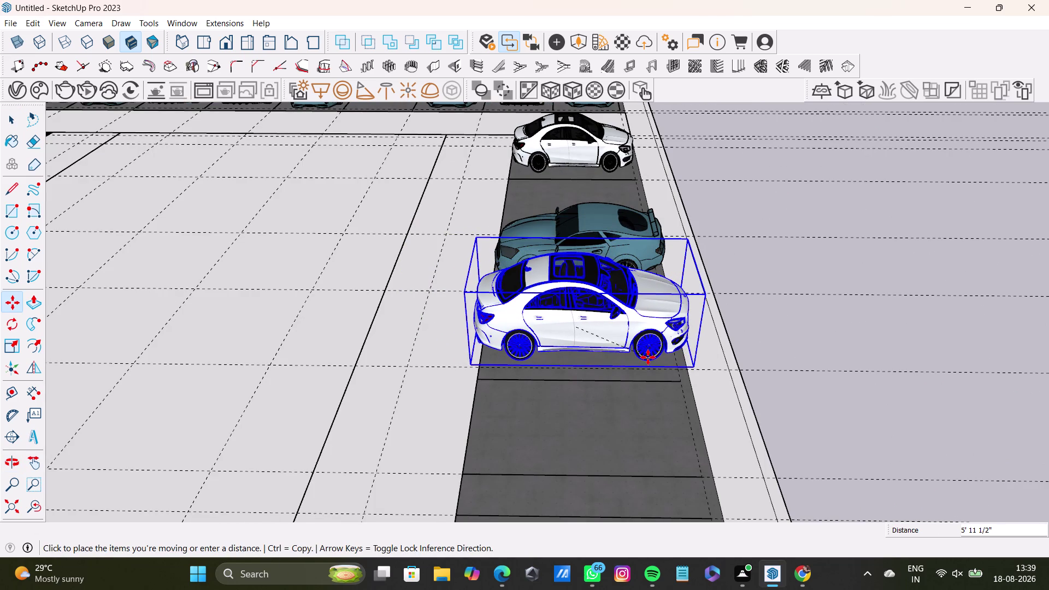
key(space)
click(820, 275)
middle_drag(450, 360, 731, 426)
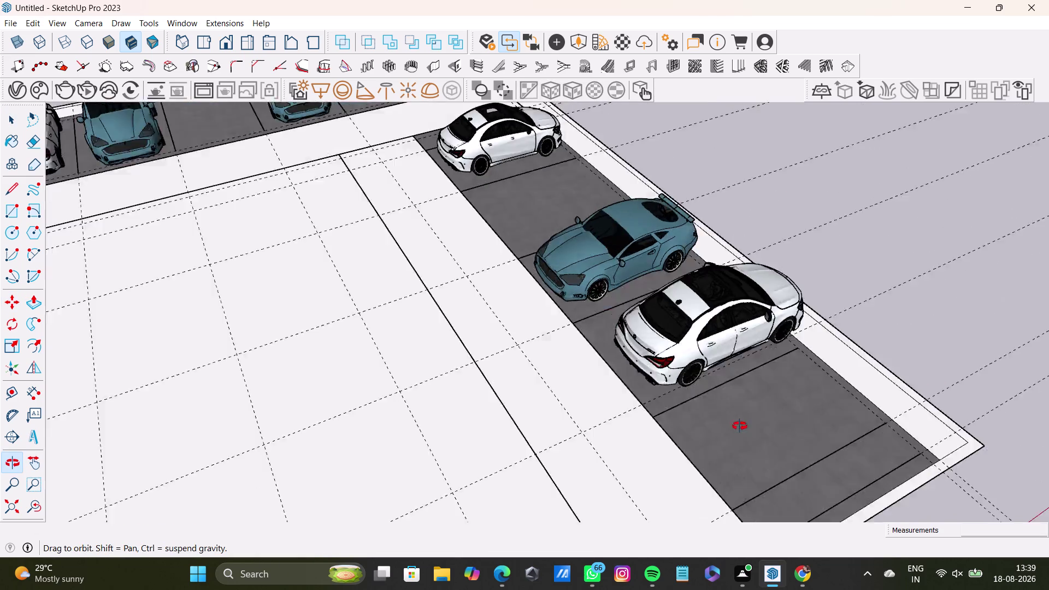
middle_drag(731, 426, 753, 428)
scroll(down, 3)
middle_drag(649, 322, 494, 326)
middle_drag(494, 328, 698, 322)
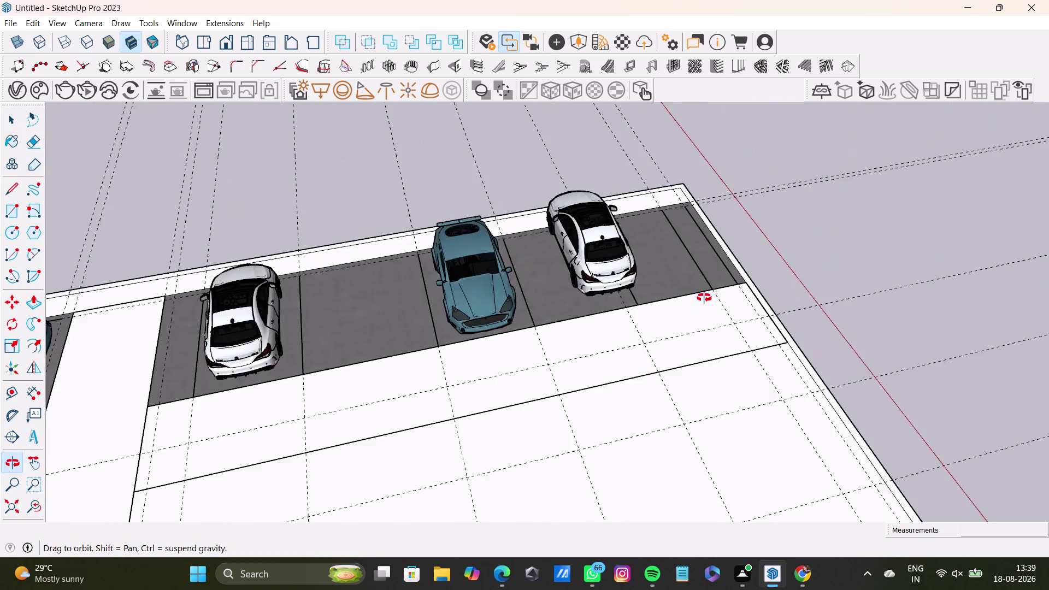
middle_drag(699, 322, 664, 212)
Move the rightmost white sedan into its bay and view it from the side.
click(610, 240)
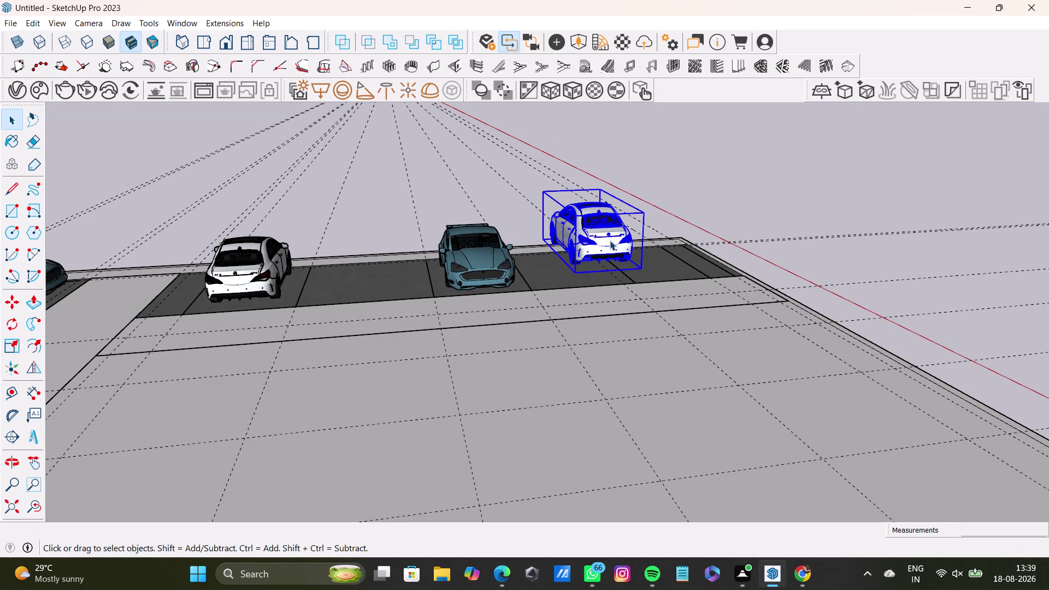
key(m)
click(576, 271)
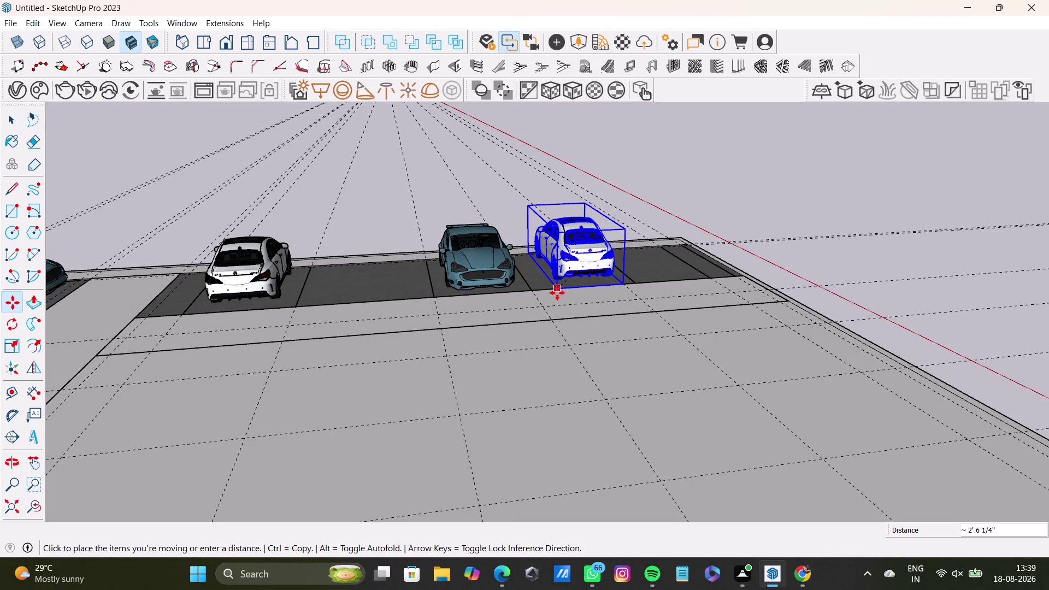
click(557, 293)
key(space)
click(487, 198)
middle_drag(616, 245, 528, 265)
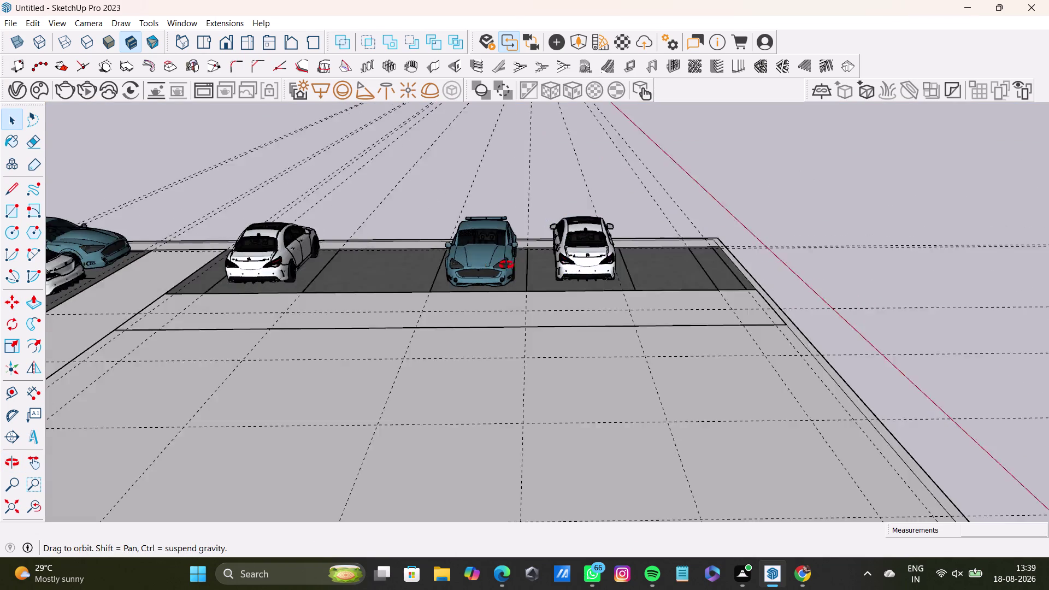
middle_drag(528, 265, 257, 279)
scroll(up, 3)
middle_drag(631, 297, 500, 301)
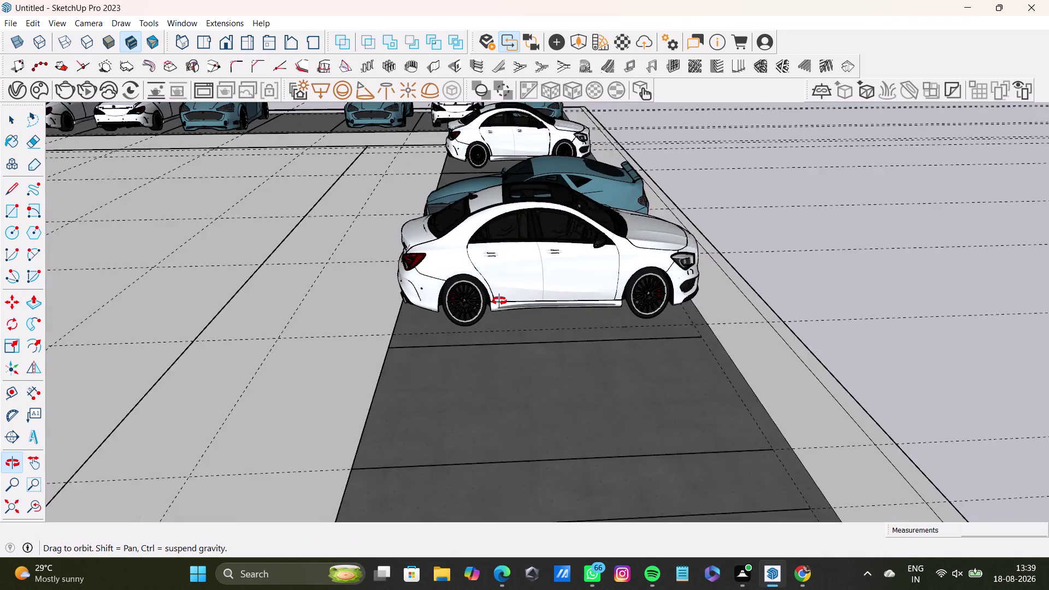
middle_drag(500, 300, 474, 299)
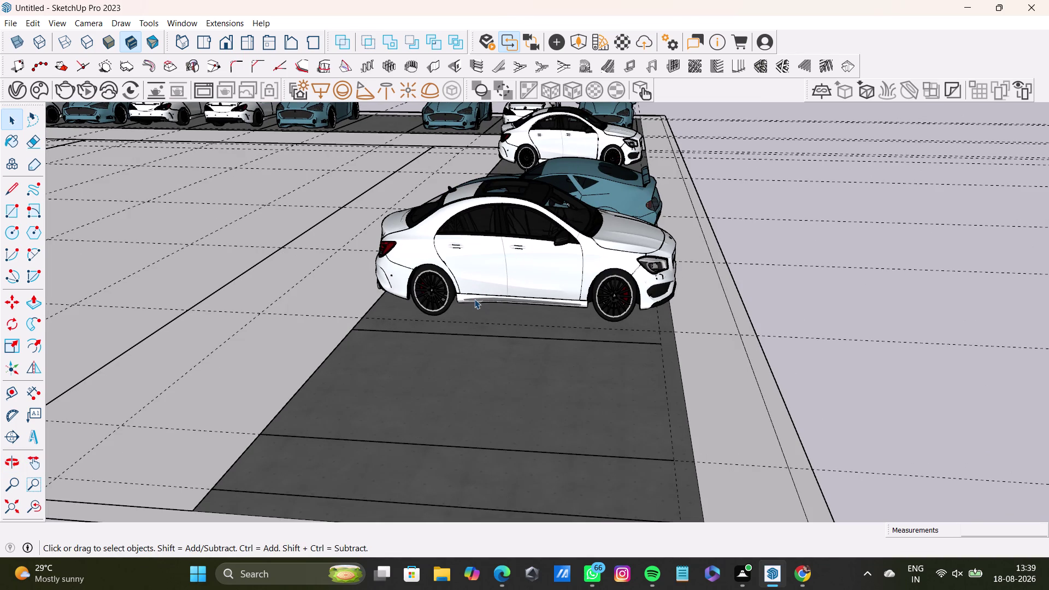
Orbit overhead to verify the sedan's fit beside the blue sports car.
key(space)
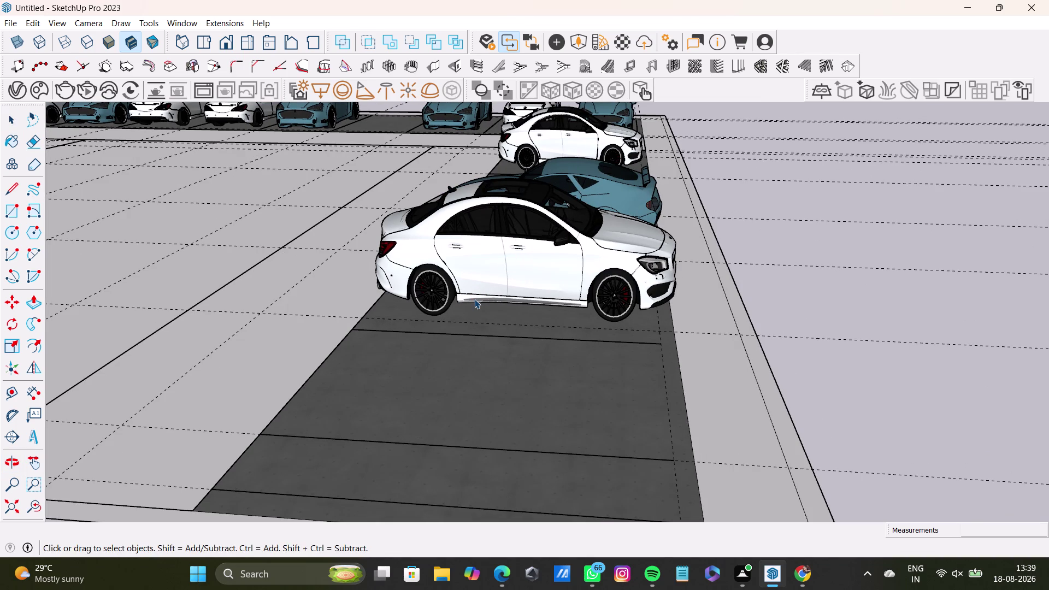
click(850, 244)
middle_drag(584, 248, 599, 418)
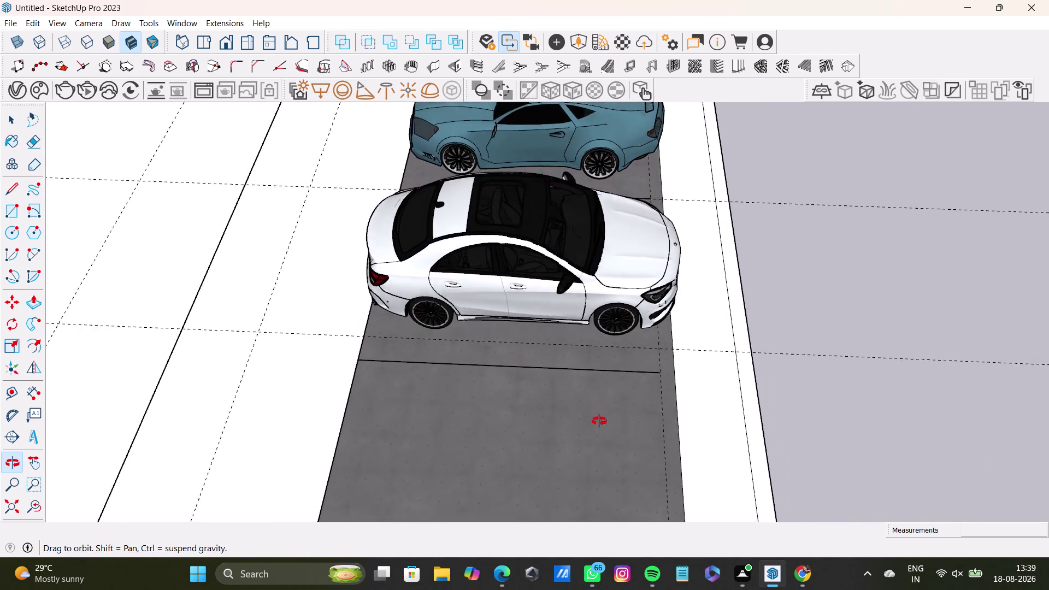
middle_drag(599, 418, 599, 439)
middle_drag(564, 274, 557, 393)
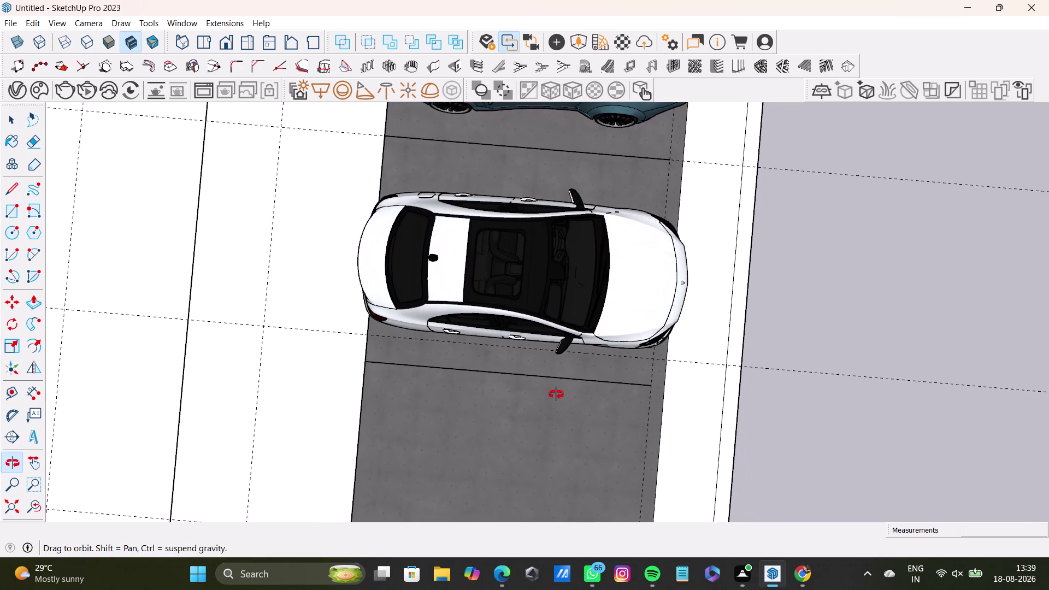
middle_drag(556, 393, 557, 155)
middle_drag(671, 295, 436, 209)
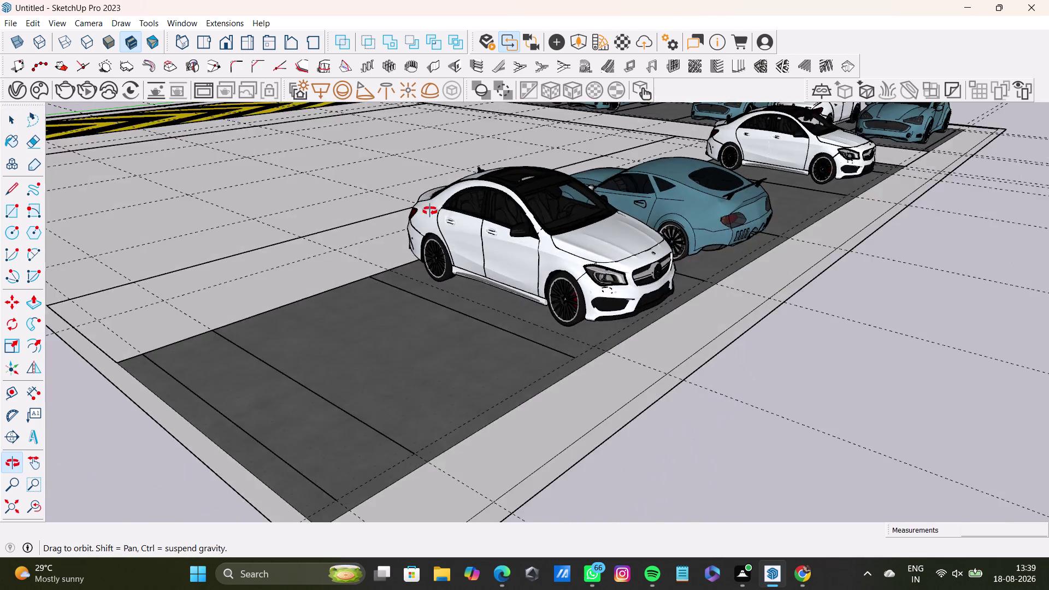
middle_drag(436, 208, 375, 388)
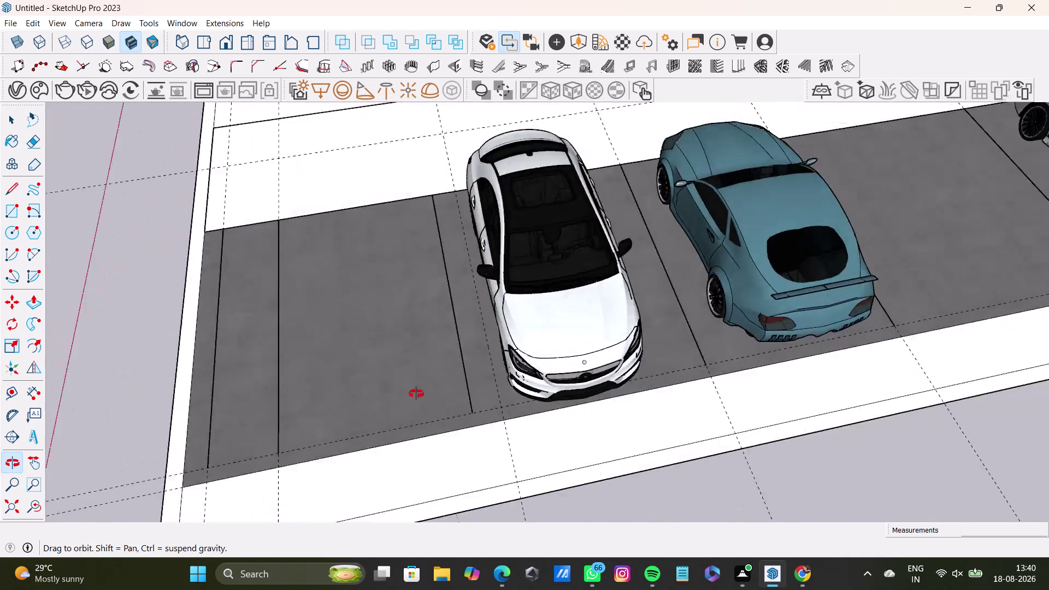
middle_drag(374, 388, 805, 380)
scroll(down, 3)
Scale the side-row blue sports car up by a factor of 1.21.
click(538, 206)
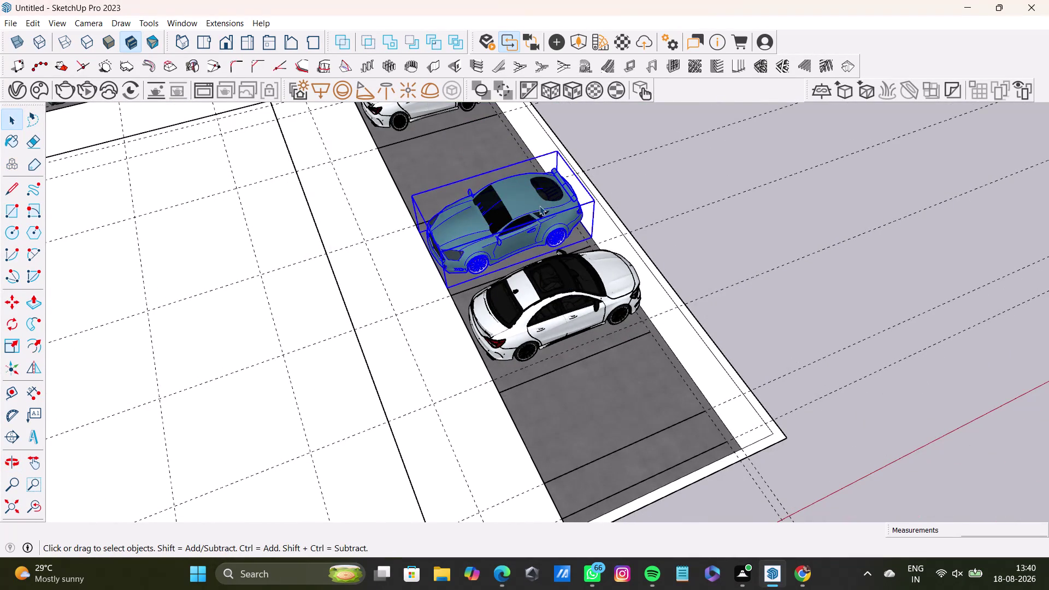
key(s)
click(502, 193)
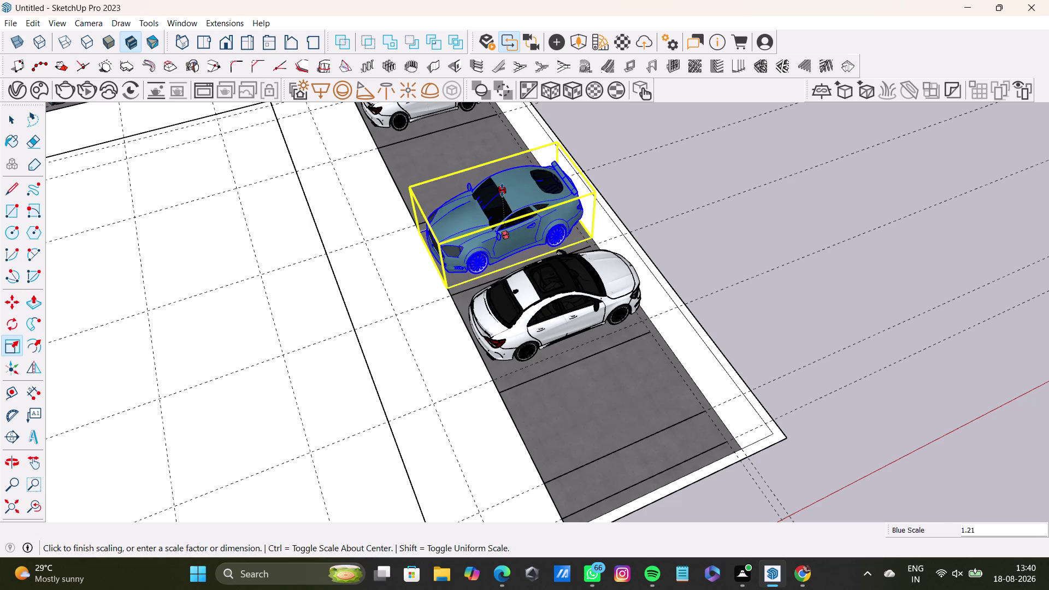
key(space)
click(672, 175)
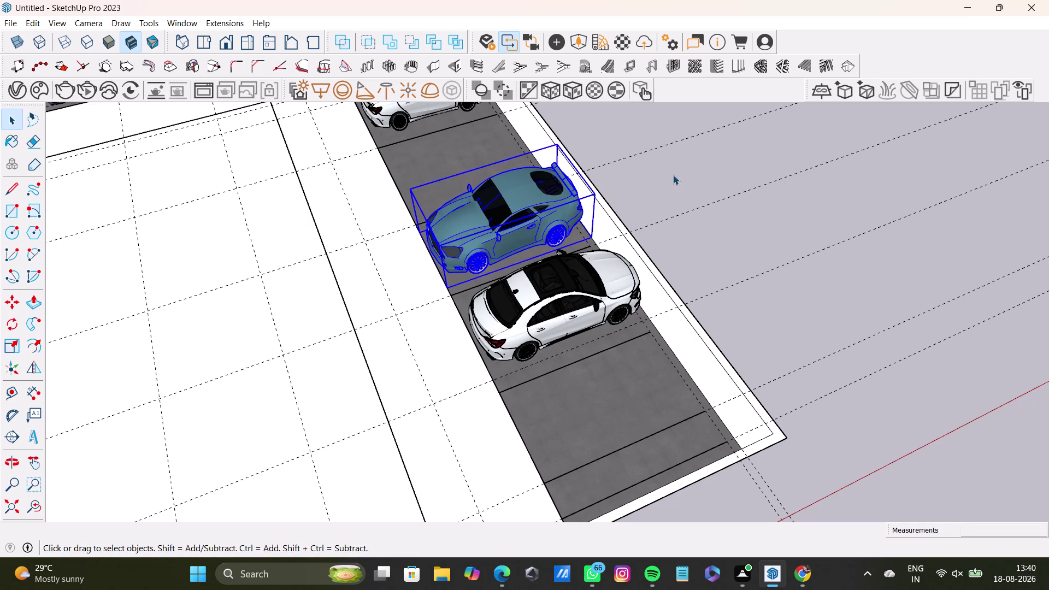
Enlarge the small white sedan below the sports car from a corner grip.
scroll(down, 3)
middle_drag(659, 327, 747, 282)
click(608, 292)
key(s)
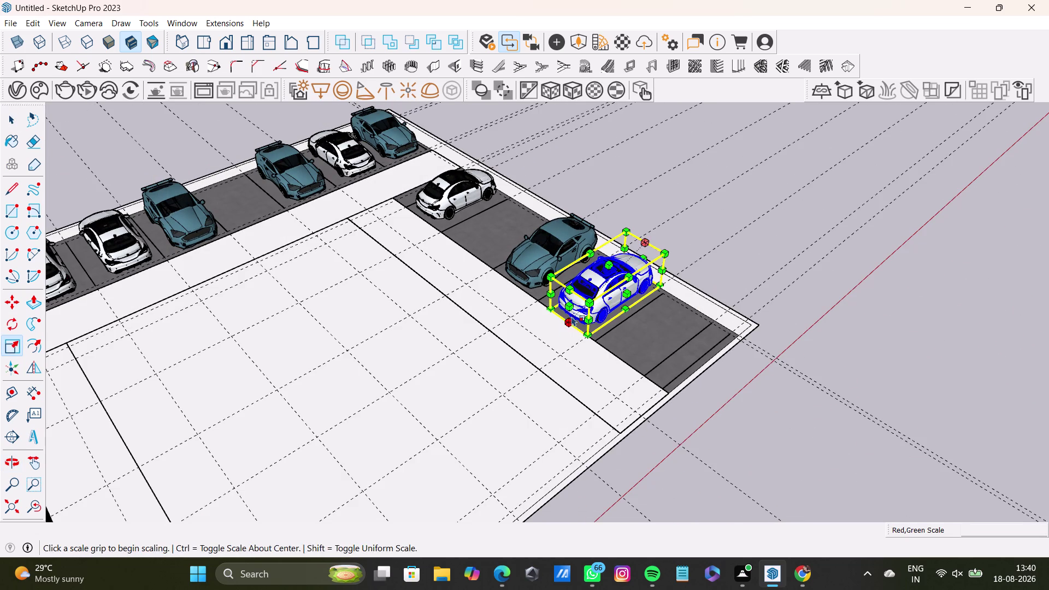
click(570, 308)
key(space)
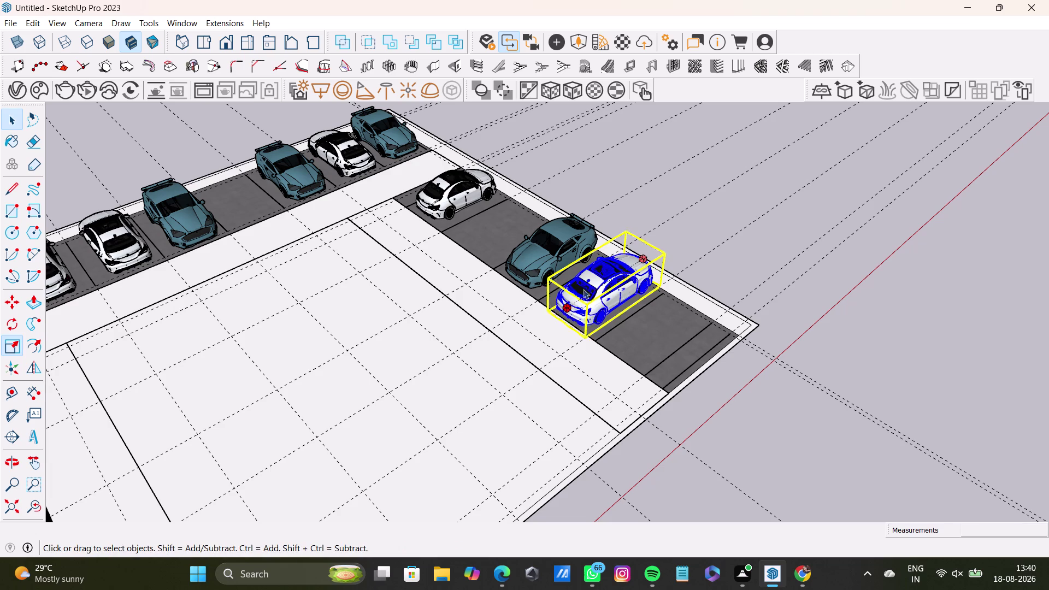
click(699, 208)
Orbit out to check both resized cars and view the whole parking lot.
middle_drag(723, 269, 608, 316)
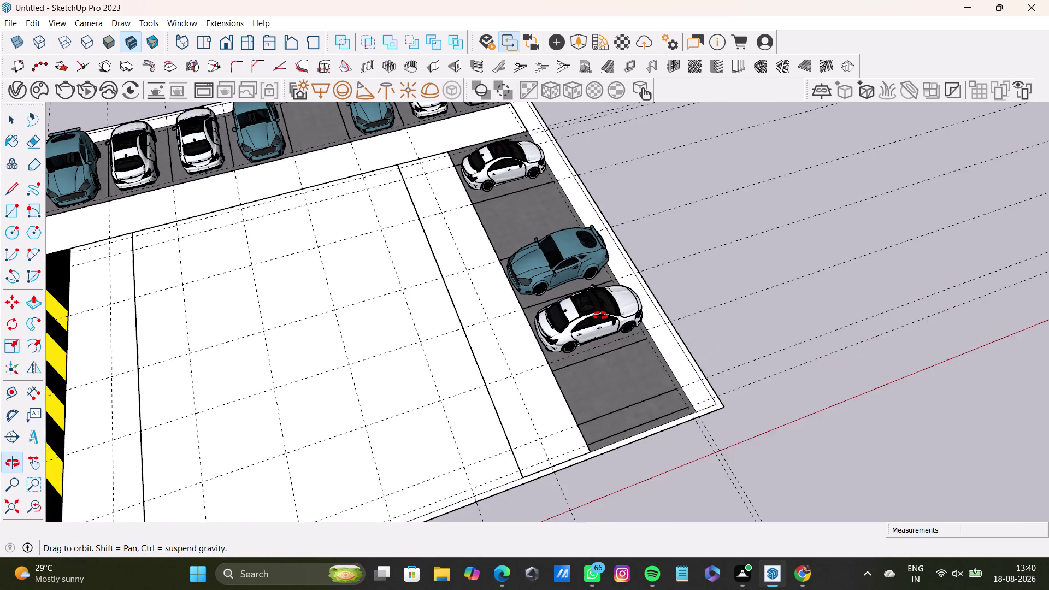
middle_drag(607, 316, 596, 316)
scroll(down, 3)
middle_drag(420, 189, 476, 252)
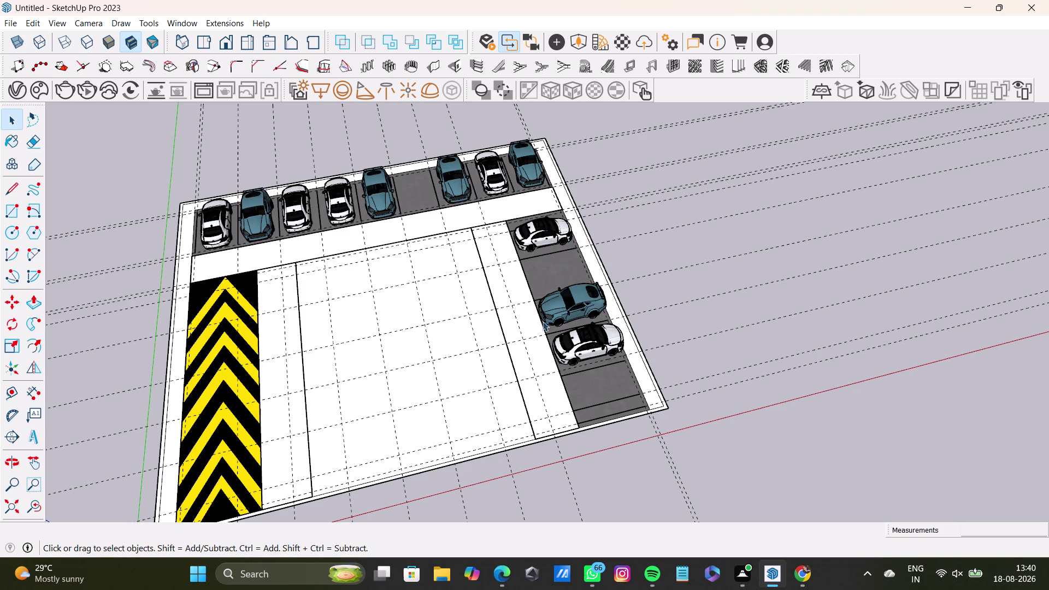
middle_drag(536, 326, 788, 413)
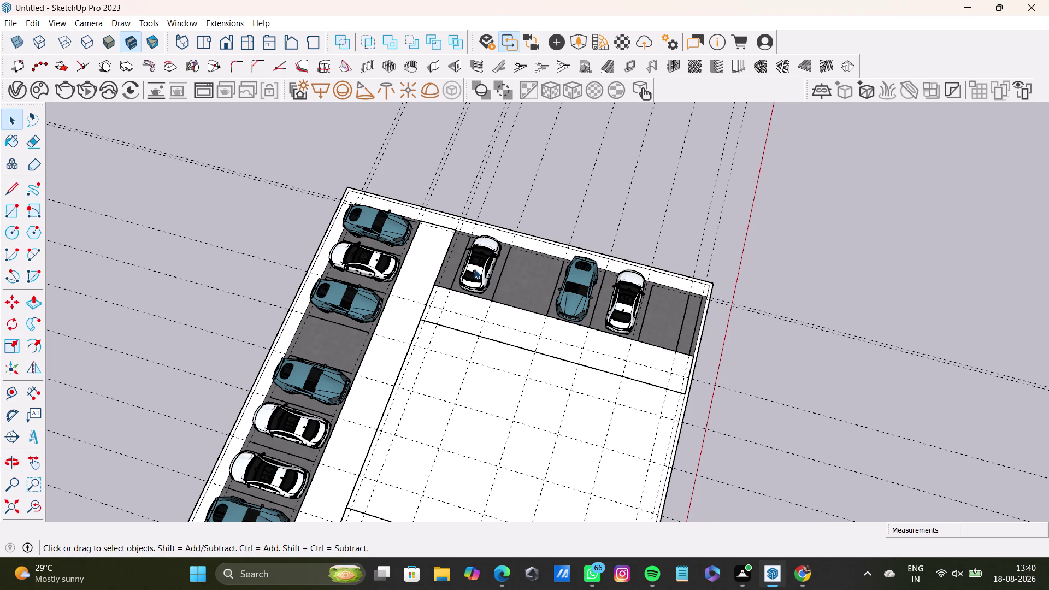
Copy the top-row blue sports car into the empty end bay beside the white sedan.
click(574, 280)
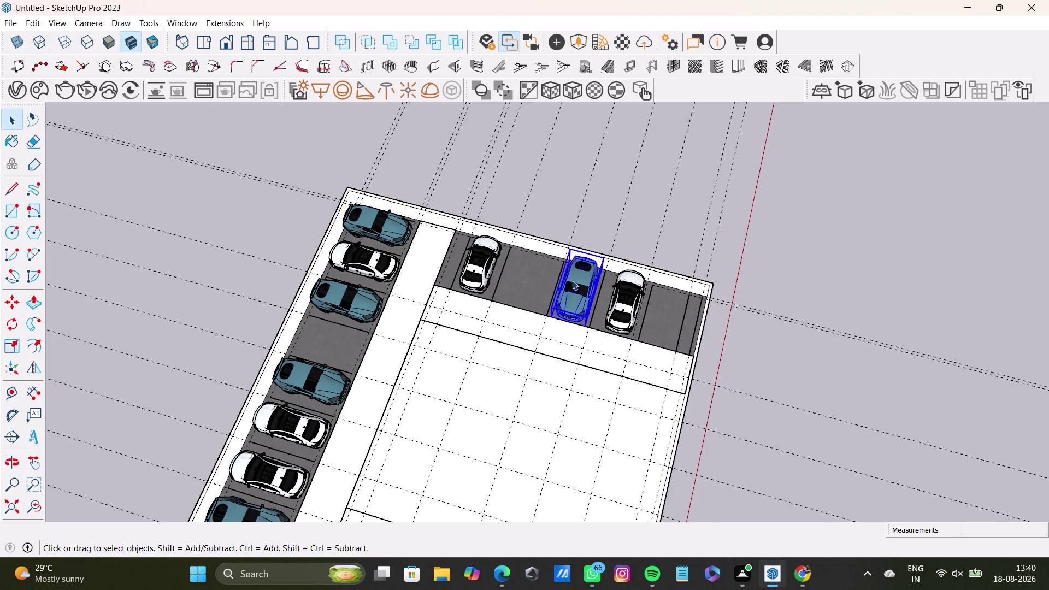
key(m)
click(586, 324)
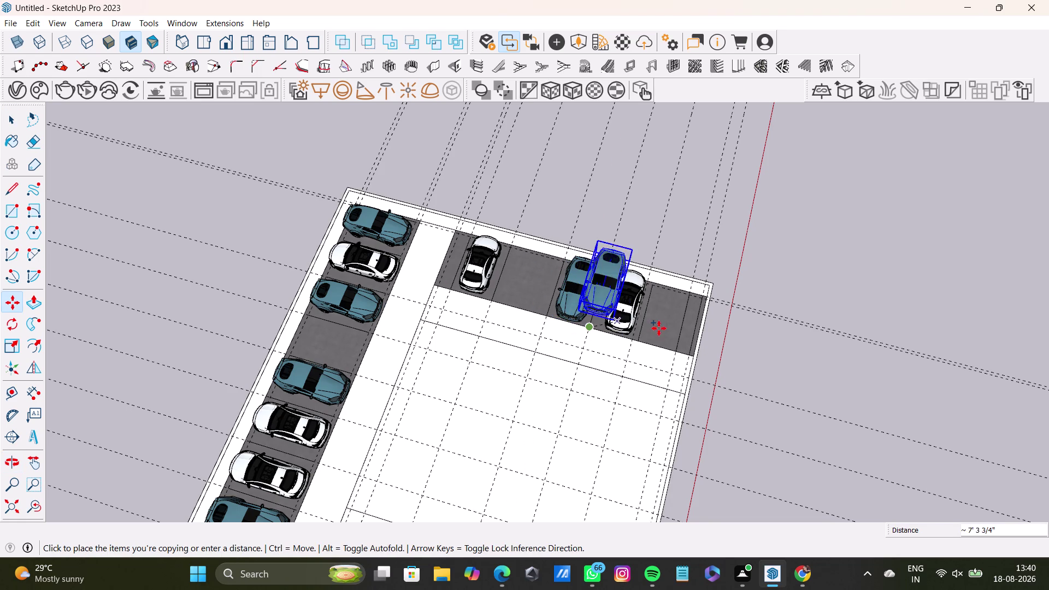
click(677, 346)
key(space)
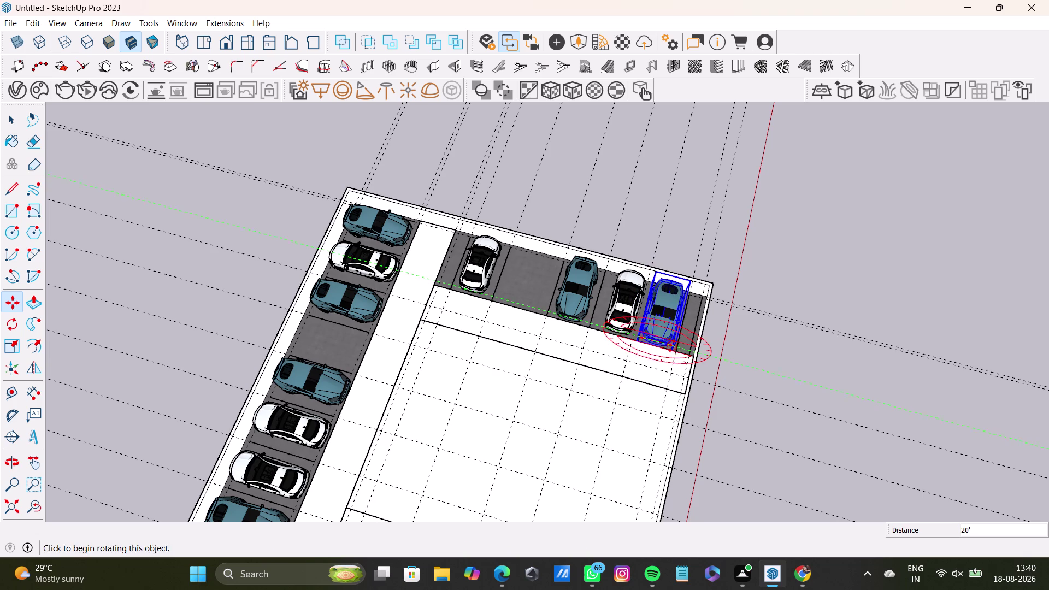
click(680, 222)
middle_drag(723, 354, 390, 409)
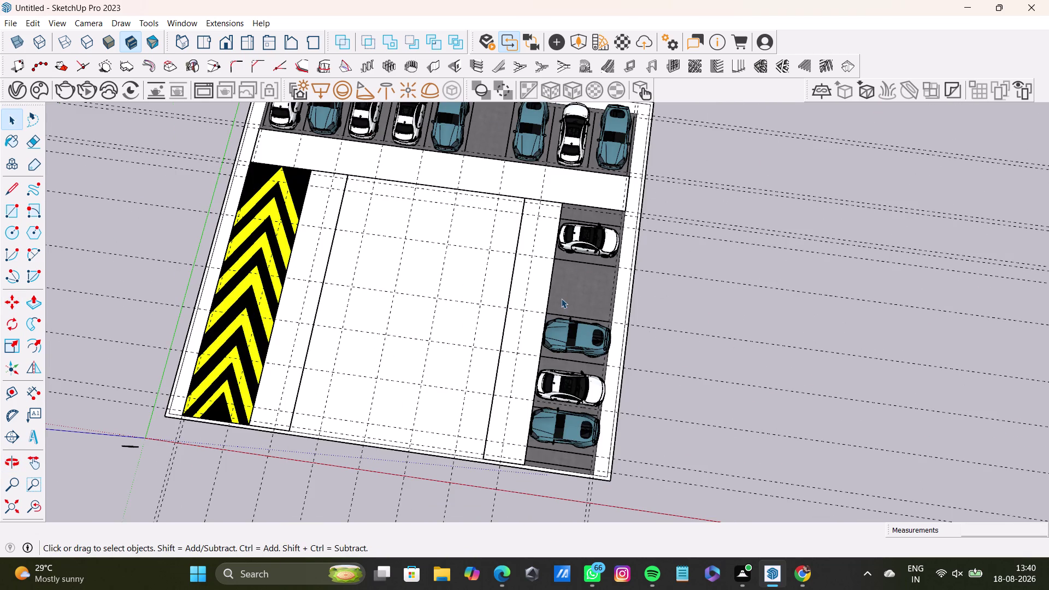
middle_drag(487, 274, 513, 353)
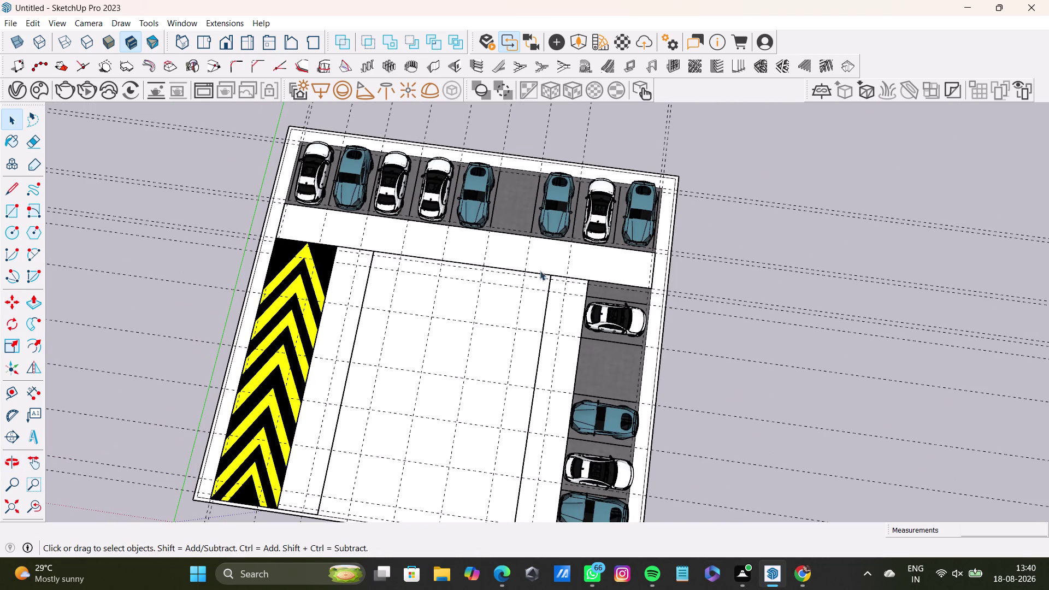
drag(548, 273, 667, 366)
Drop a Move copy of the side-row white sedan on the ground beyond the front row.
key(m)
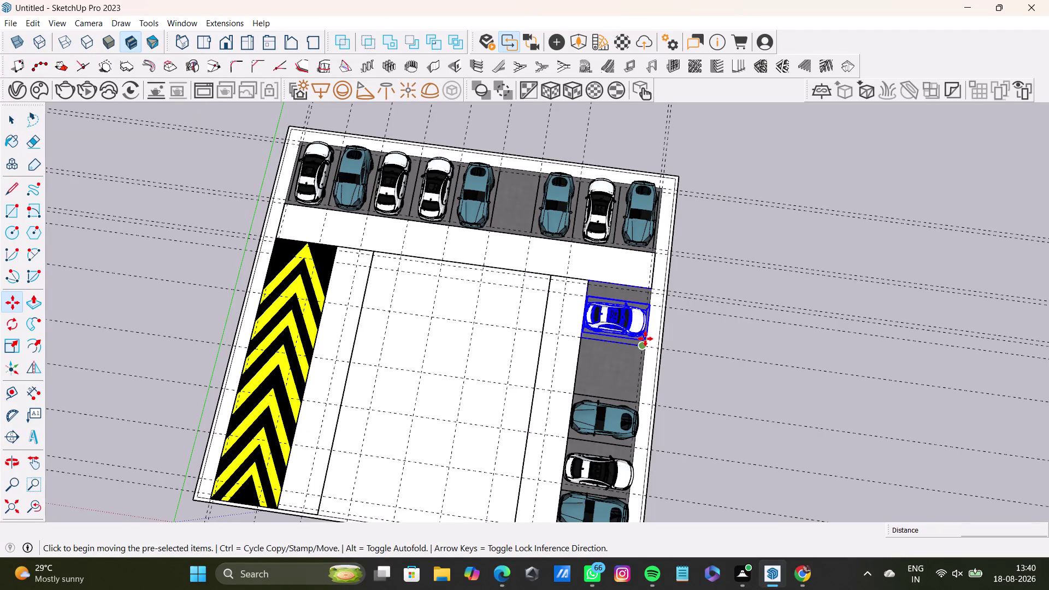
click(645, 339)
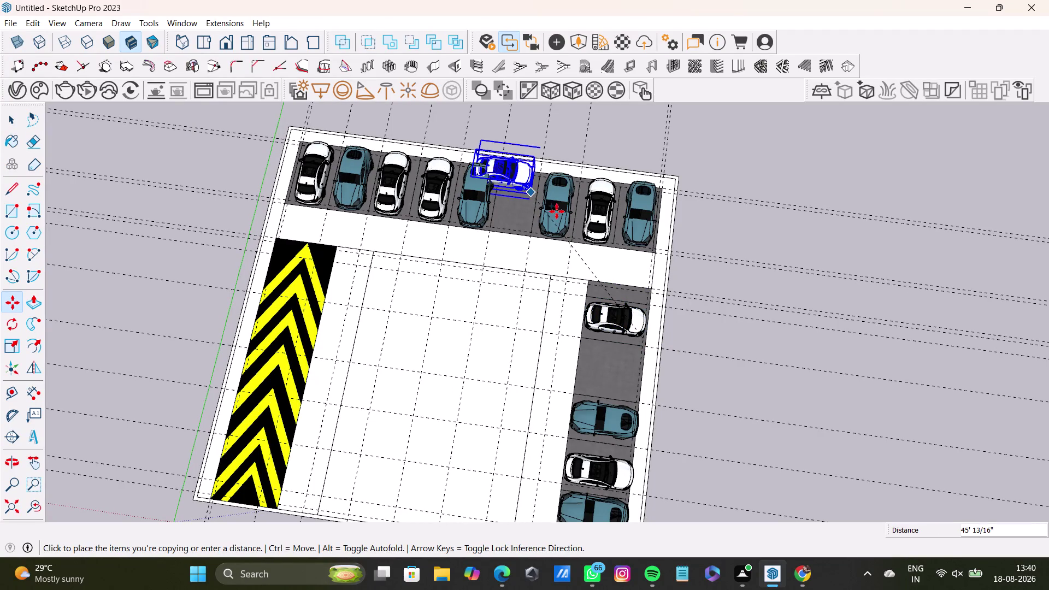
click(801, 248)
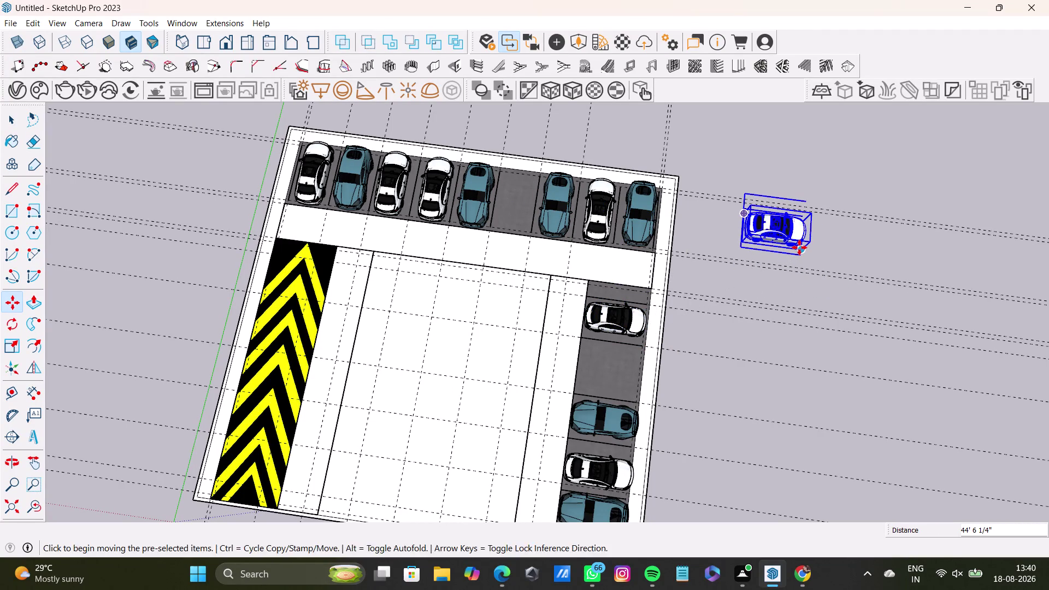
key(q)
scroll(up, 3)
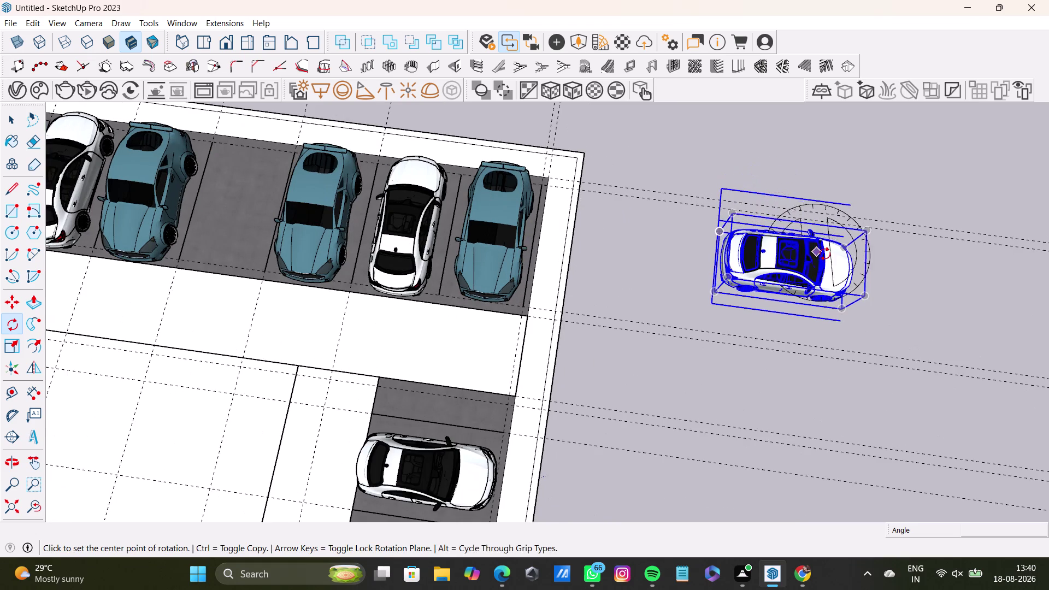
Make a first rotation attempt on the sedan copy, then reselect it.
middle_drag(824, 254, 723, 235)
scroll(up, 3)
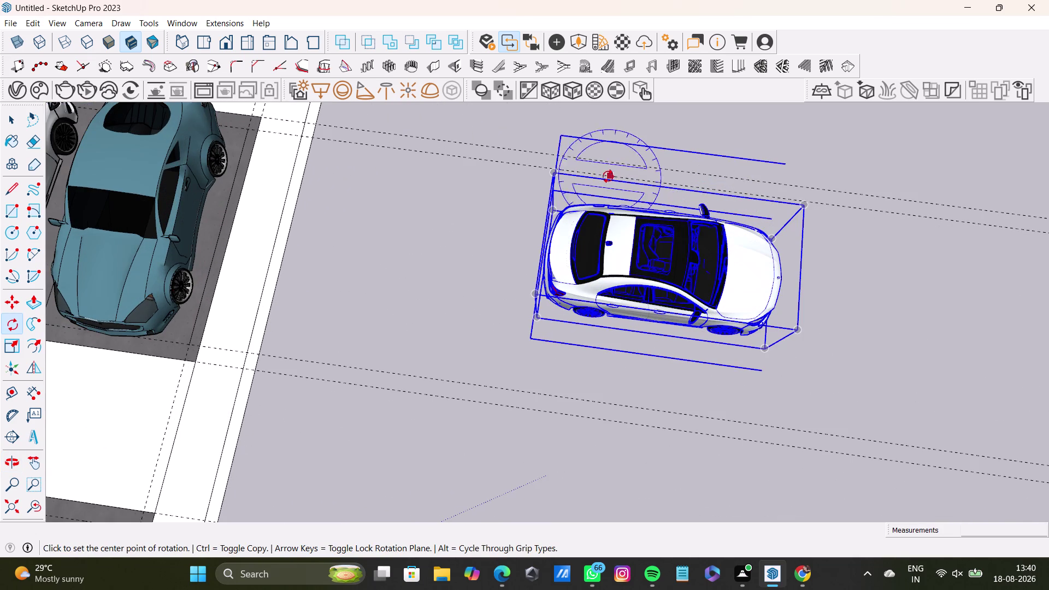
click(554, 173)
click(807, 207)
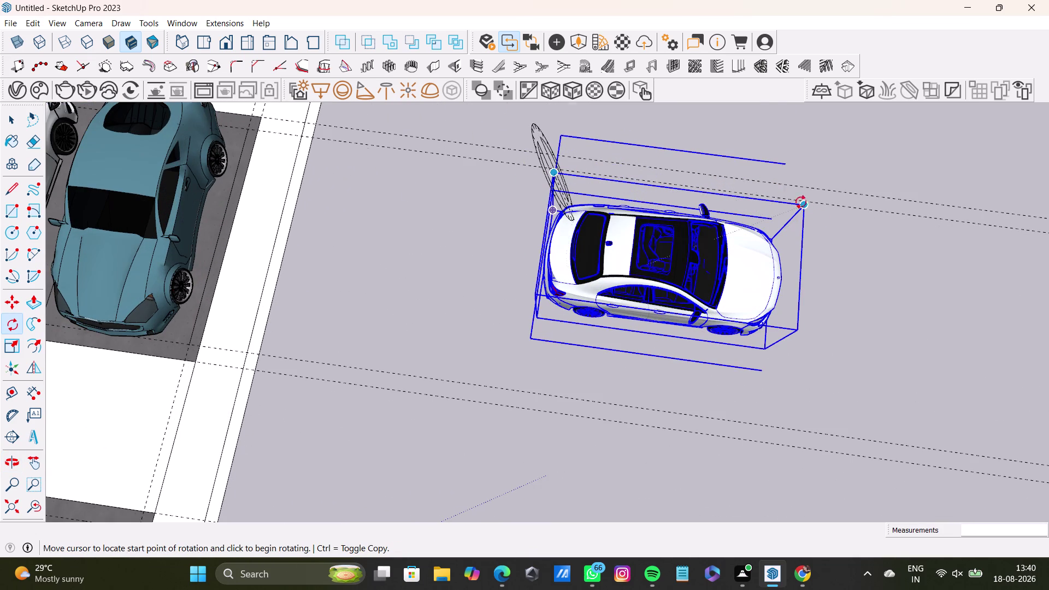
key(space)
key(space)
click(530, 210)
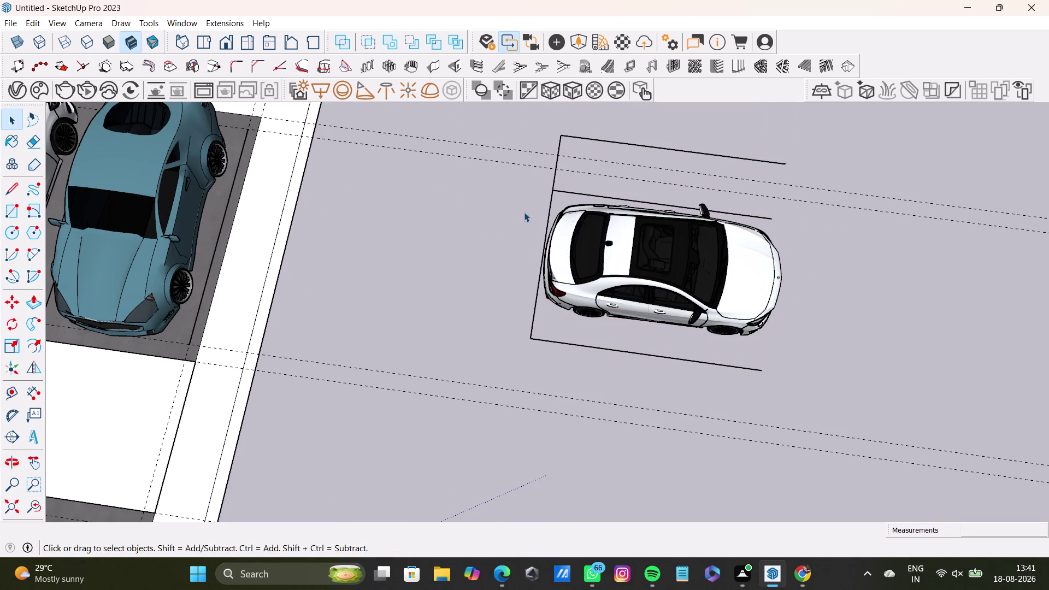
key(q)
key(space)
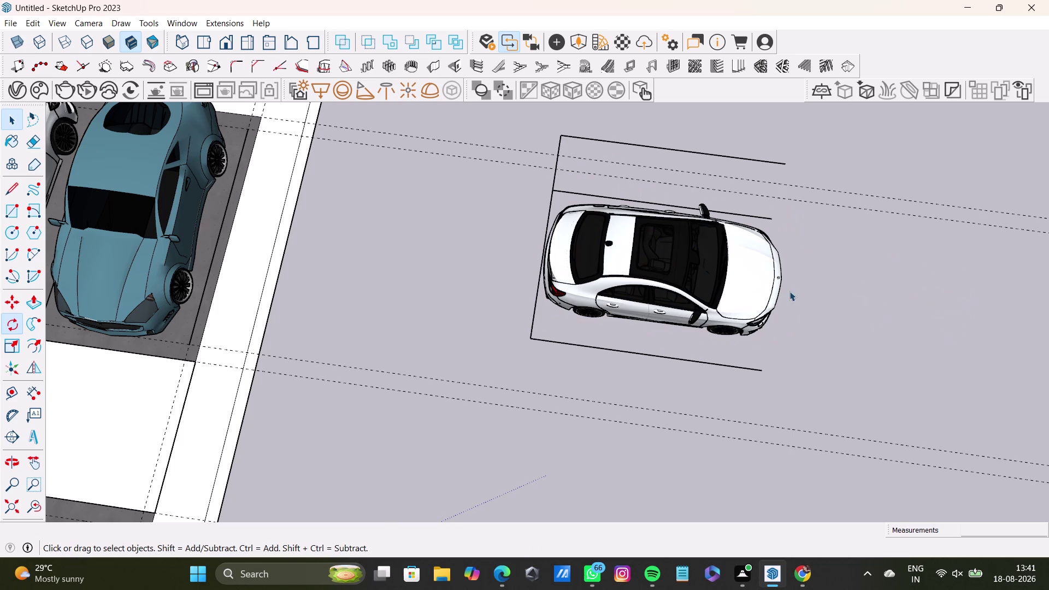
click(684, 292)
Orbit above the sedan and try pivoting on its corner, cancelling that attempt.
middle_drag(777, 320, 787, 404)
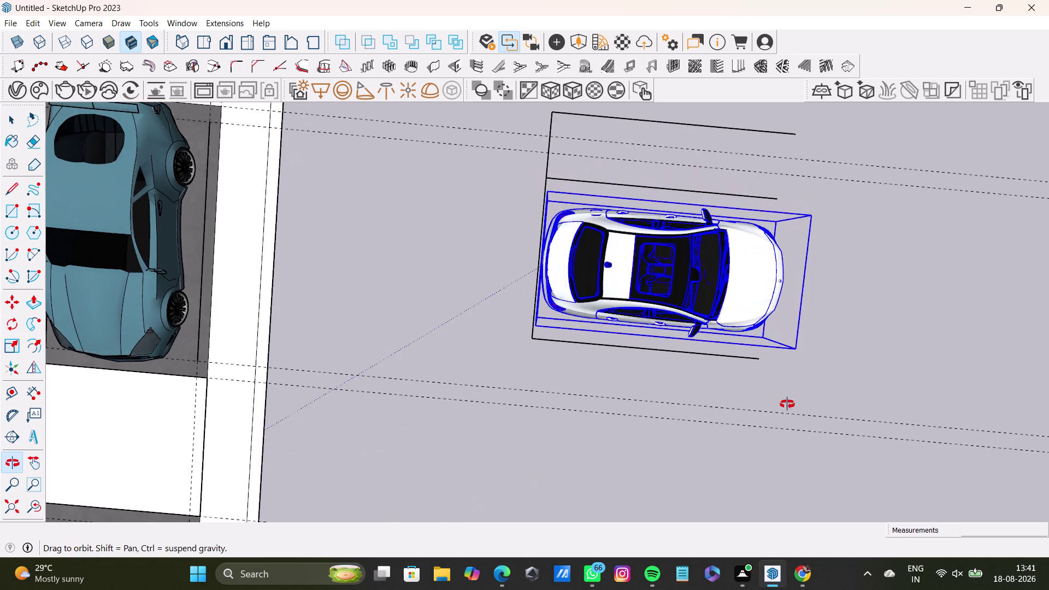
middle_drag(787, 404, 643, 256)
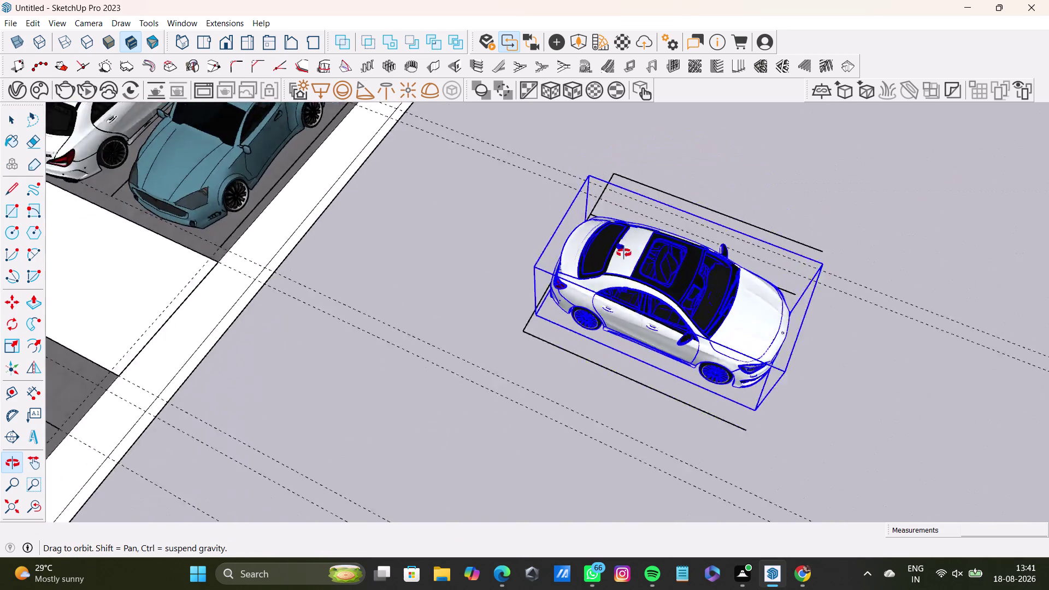
middle_drag(643, 256, 624, 253)
scroll(down, 3)
middle_drag(596, 285, 725, 383)
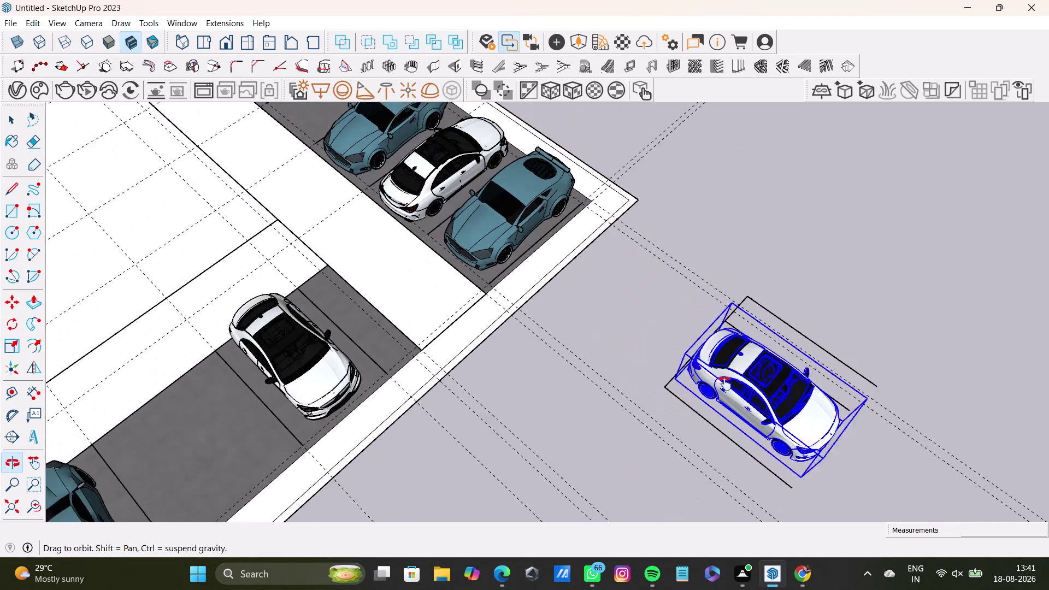
middle_drag(725, 383, 605, 390)
middle_drag(604, 396, 760, 422)
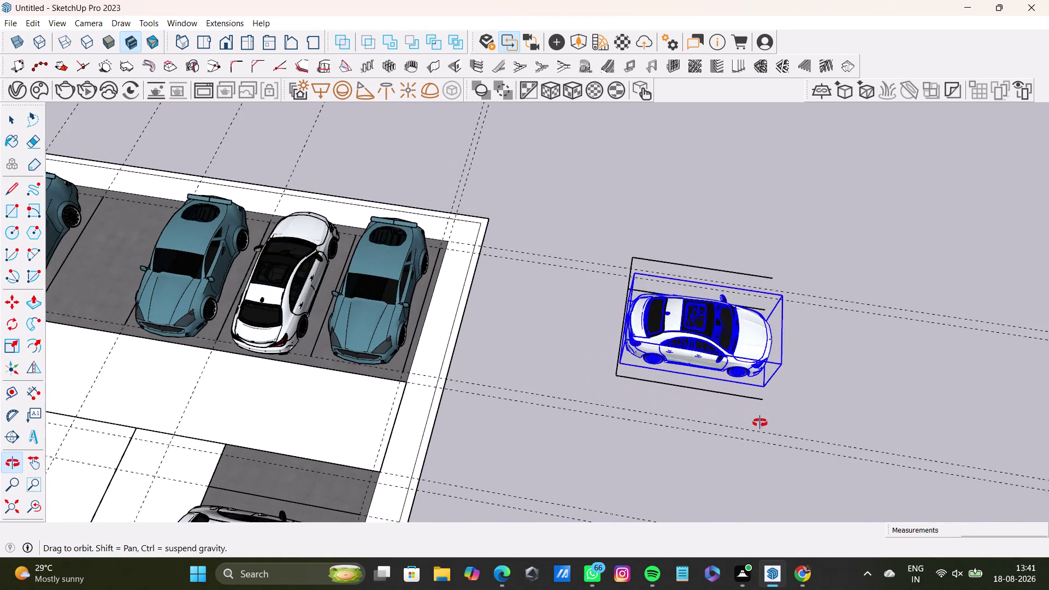
middle_drag(759, 422, 760, 423)
middle_drag(773, 441, 786, 481)
key(q)
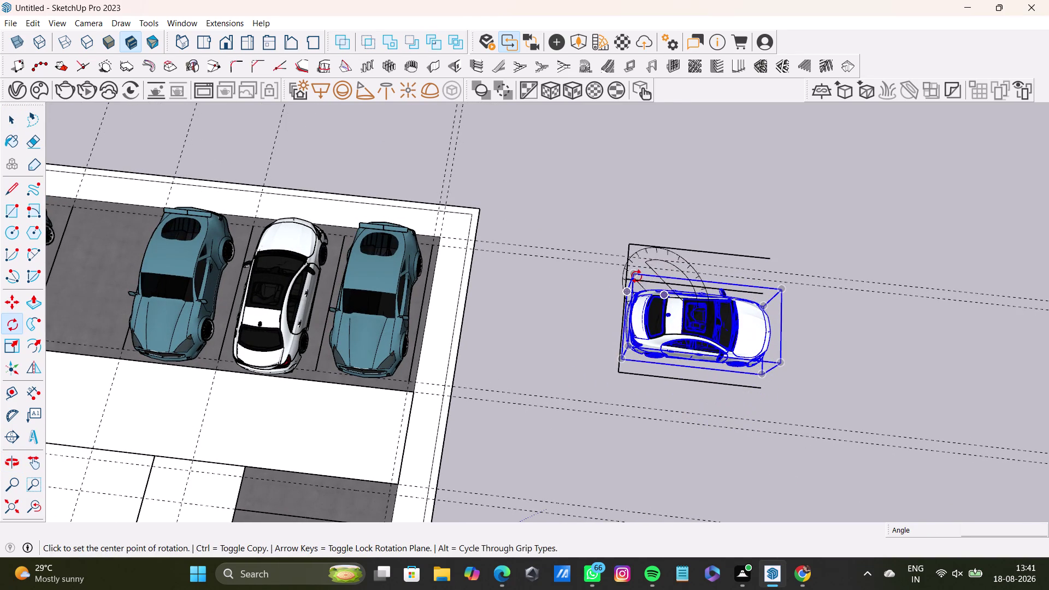
key(Up)
drag(637, 275, 651, 273)
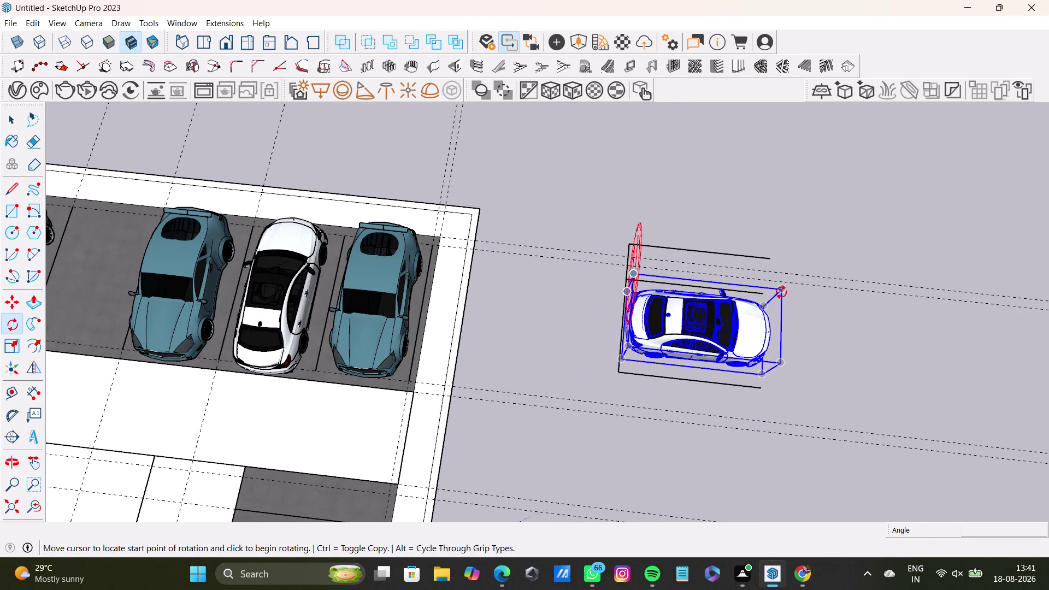
click(784, 291)
key(space)
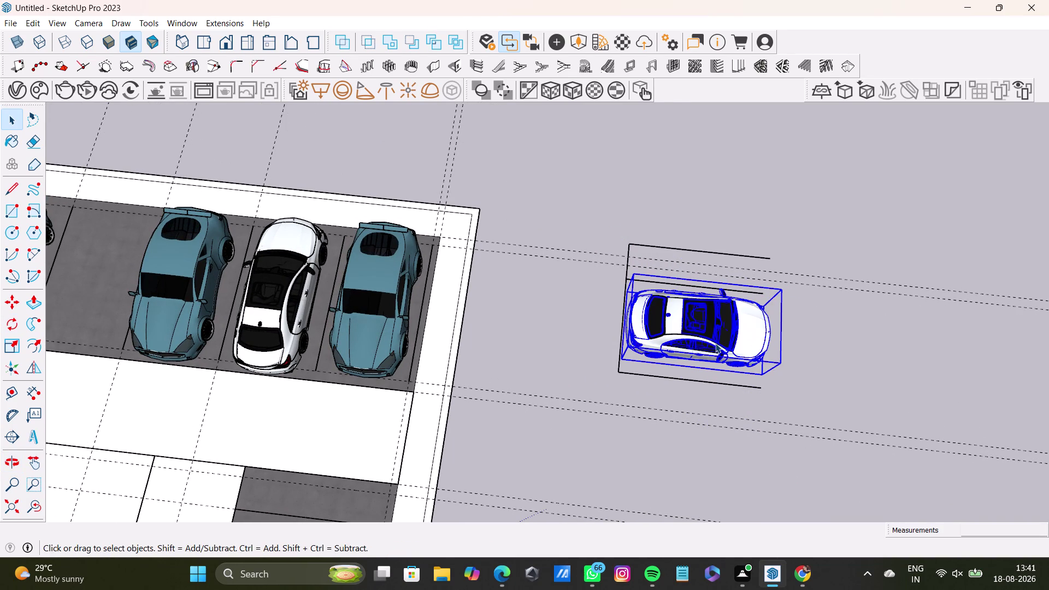
Rotate the sedan 90 degrees flat on the ground about its corner.
key(q)
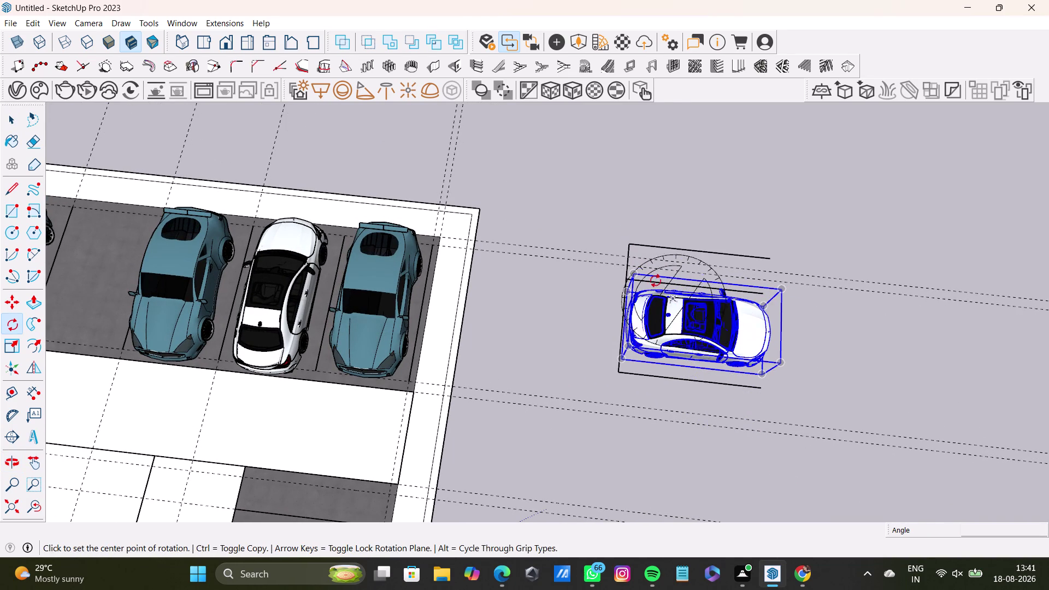
scroll(up, 3)
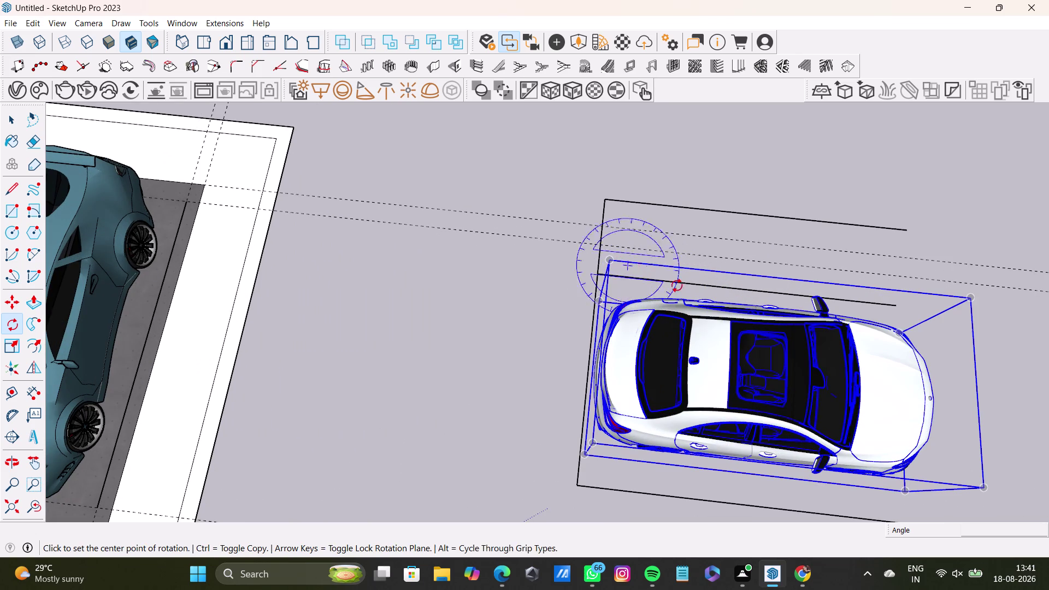
key(Up)
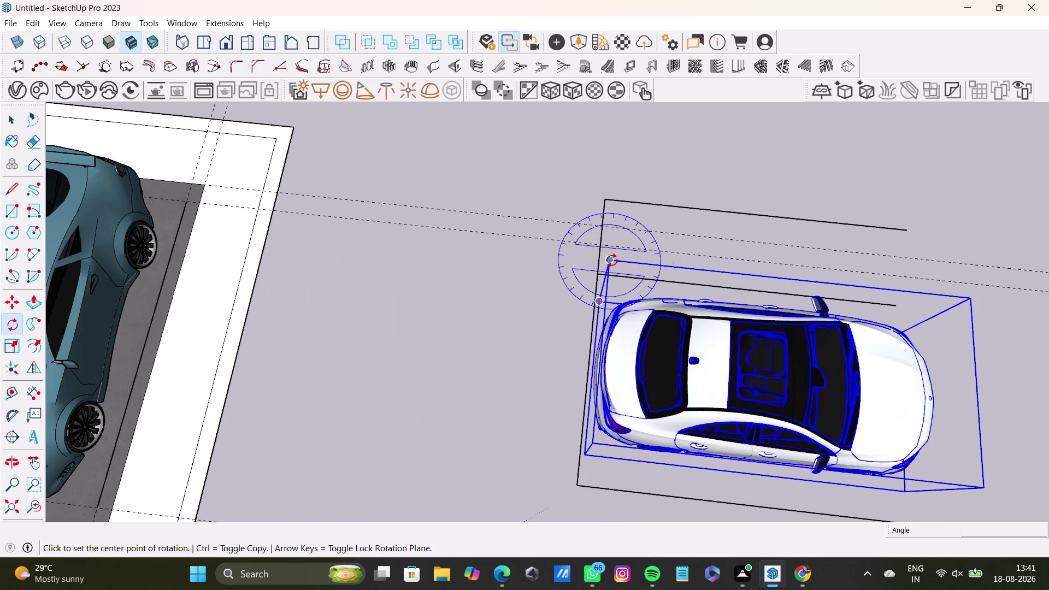
click(611, 258)
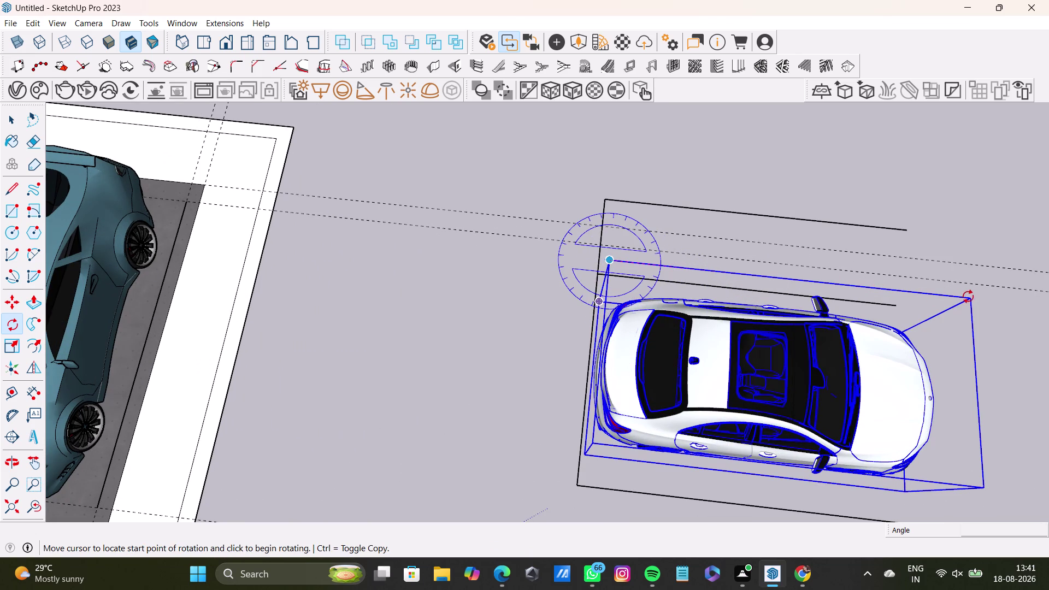
click(971, 298)
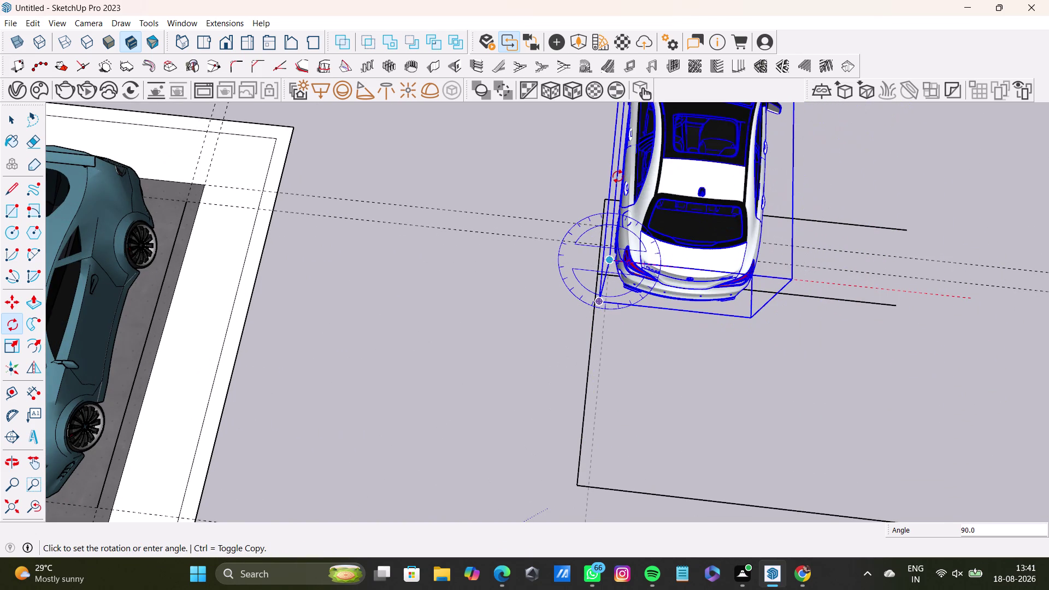
click(617, 176)
key(space)
scroll(down, 3)
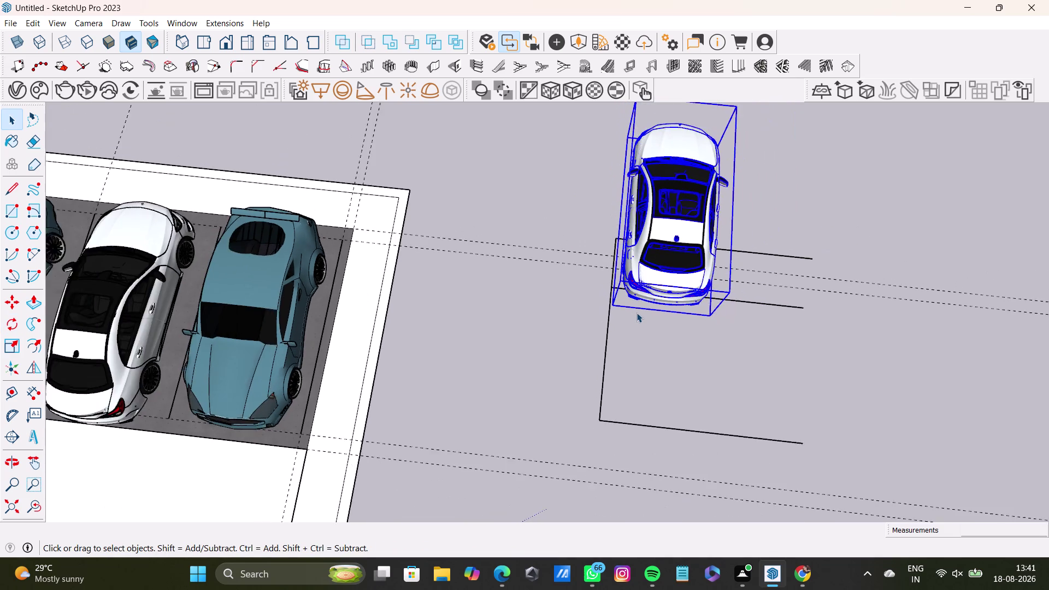
Move the rotated sedan by its corner into the empty top-row bay between the sports cars.
scroll(down, 3)
middle_drag(637, 308, 701, 310)
key(m)
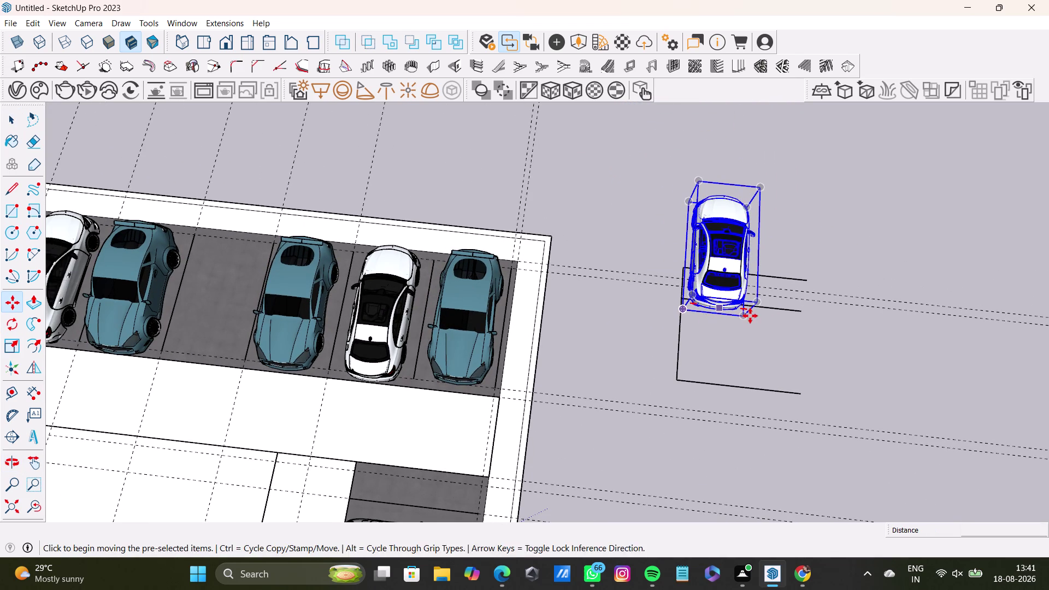
click(746, 316)
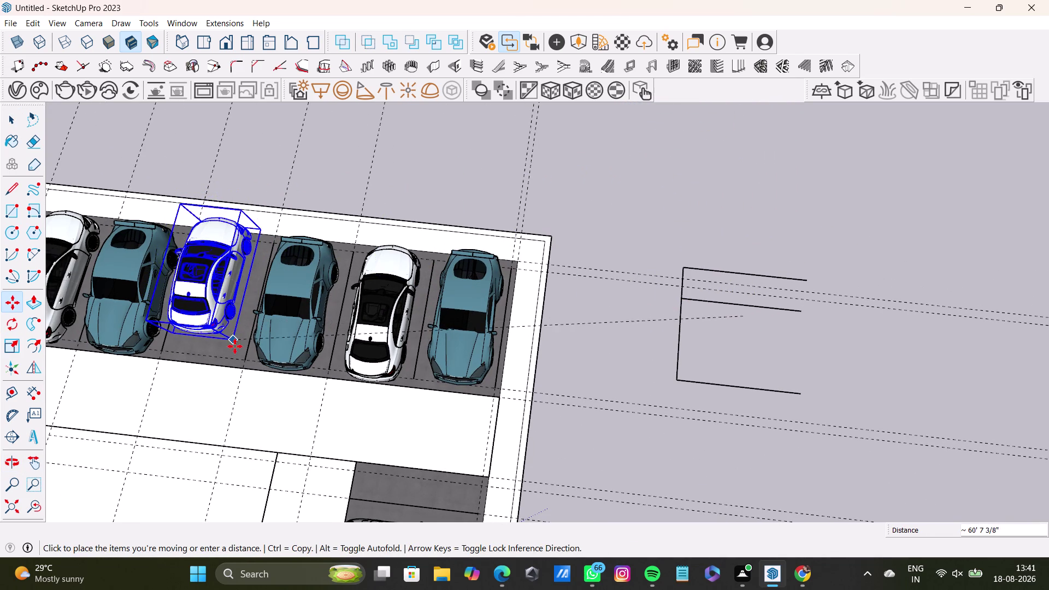
click(237, 357)
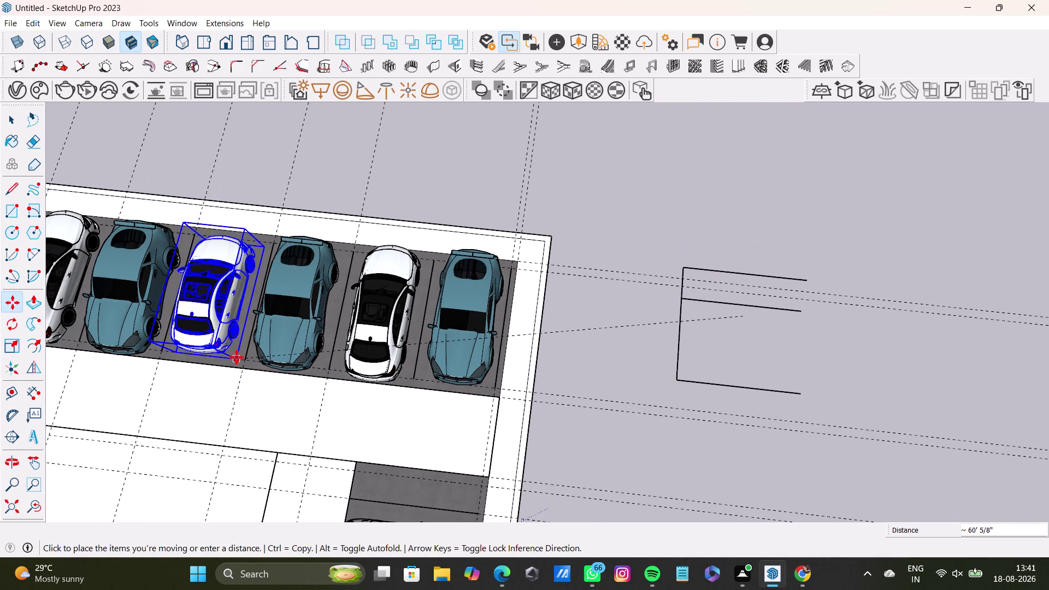
key(space)
click(610, 217)
middle_drag(276, 369, 438, 322)
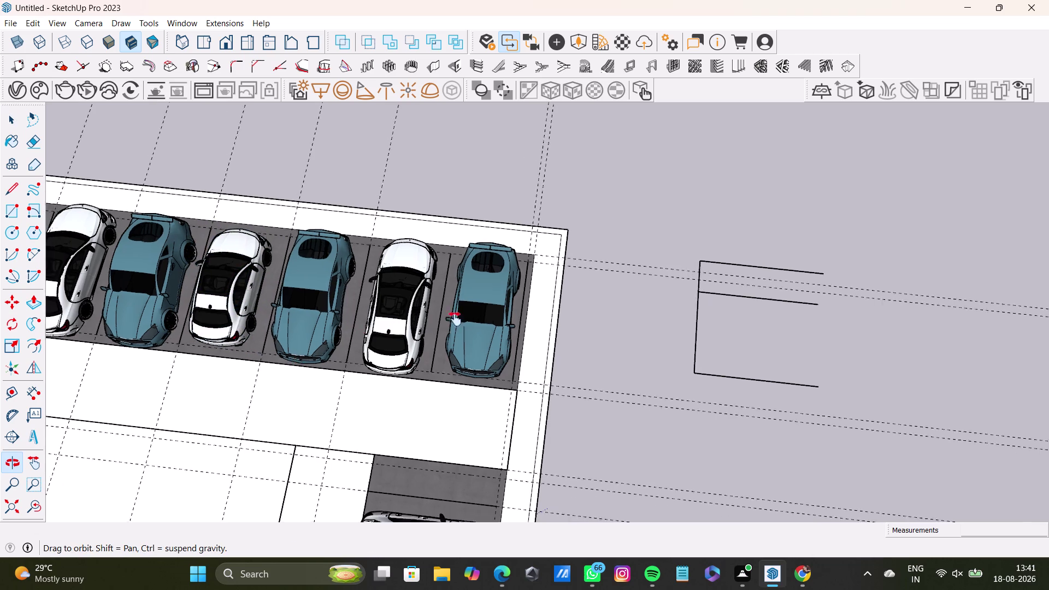
middle_drag(438, 321, 665, 341)
click(591, 290)
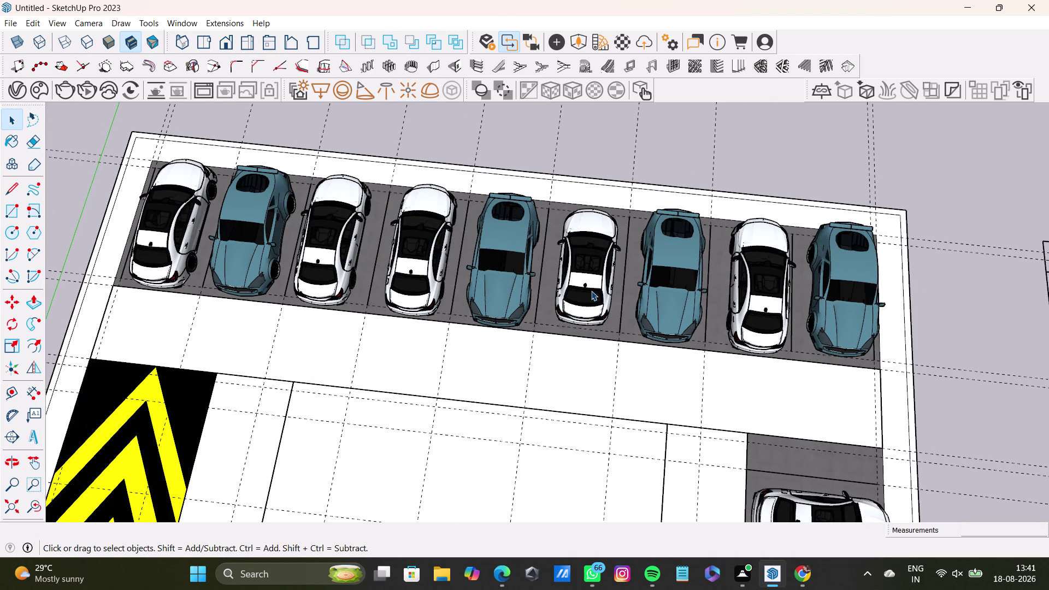
Start scaling the parked sedan lengthwise, then orbit to a low side view of it.
key(s)
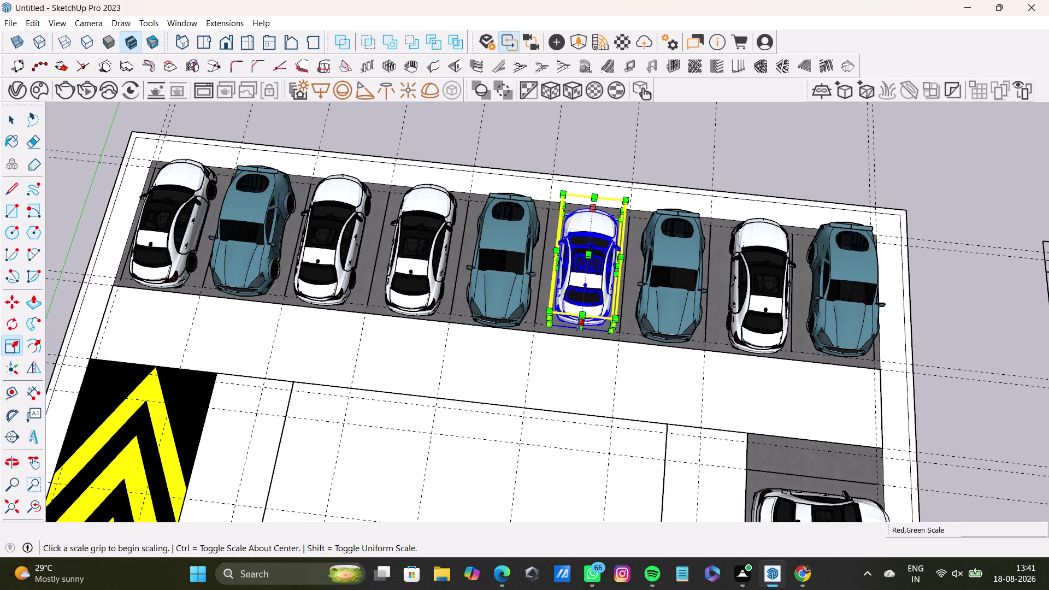
drag(580, 323, 580, 331)
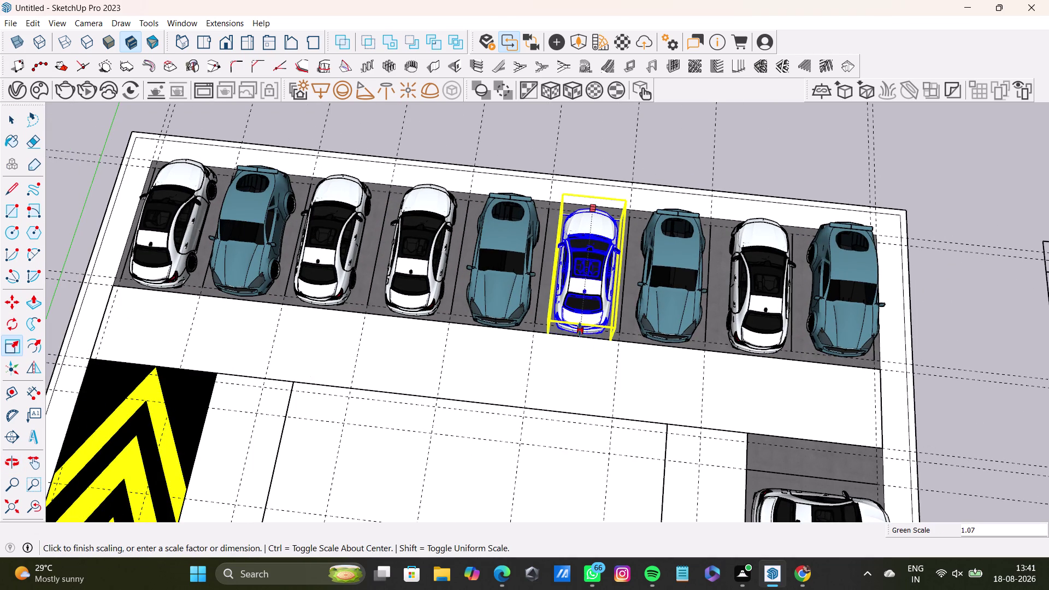
middle_drag(656, 332, 334, 315)
middle_drag(675, 352, 451, 292)
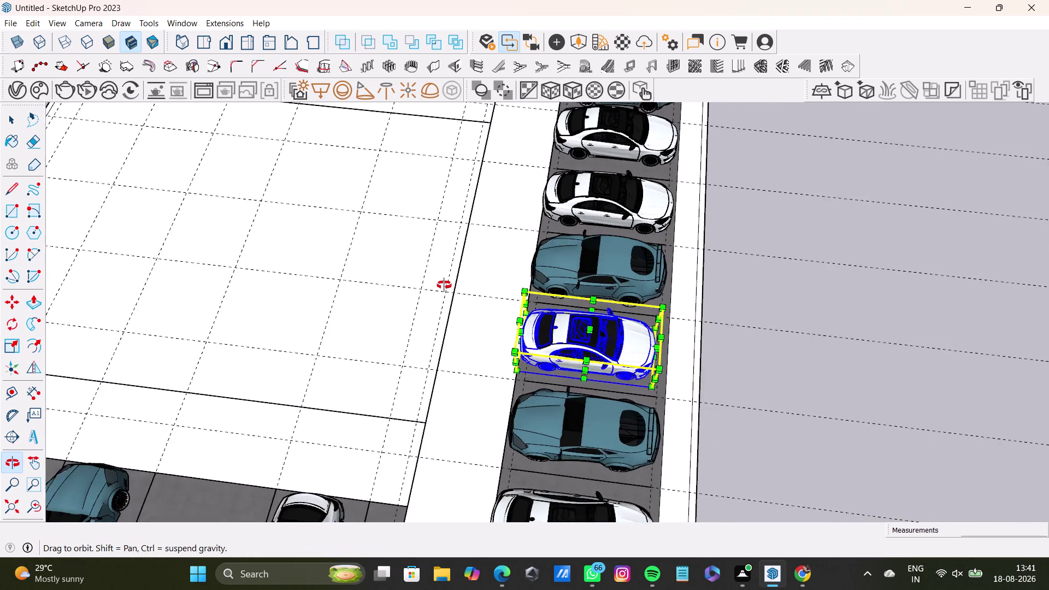
middle_drag(451, 292, 309, 230)
scroll(up, 3)
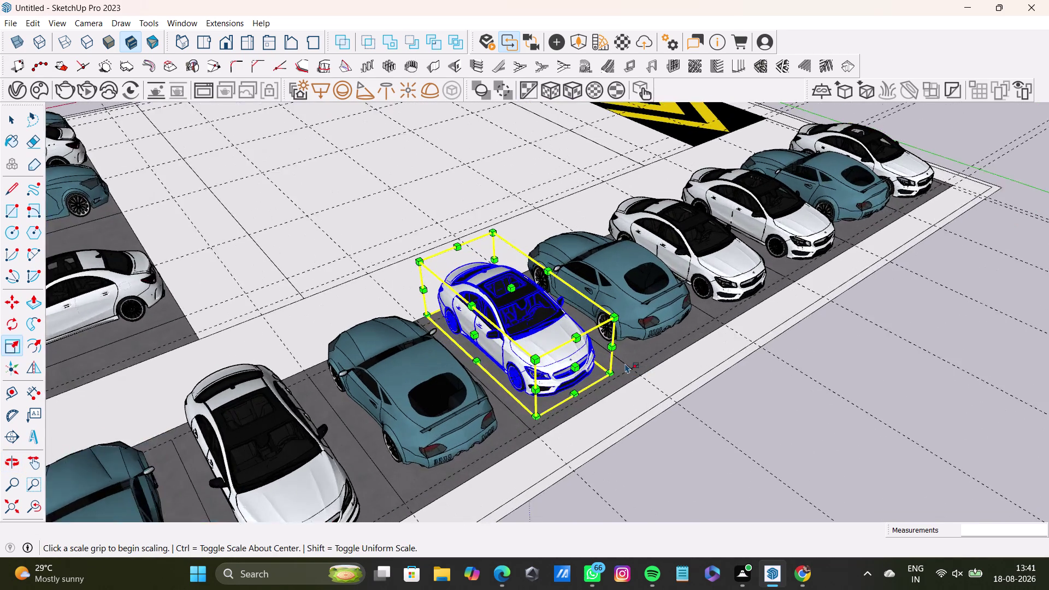
scroll(up, 3)
middle_drag(620, 362, 571, 275)
Finish scaling the sedan by 1.07 and orbit out over the row.
drag(508, 262, 513, 269)
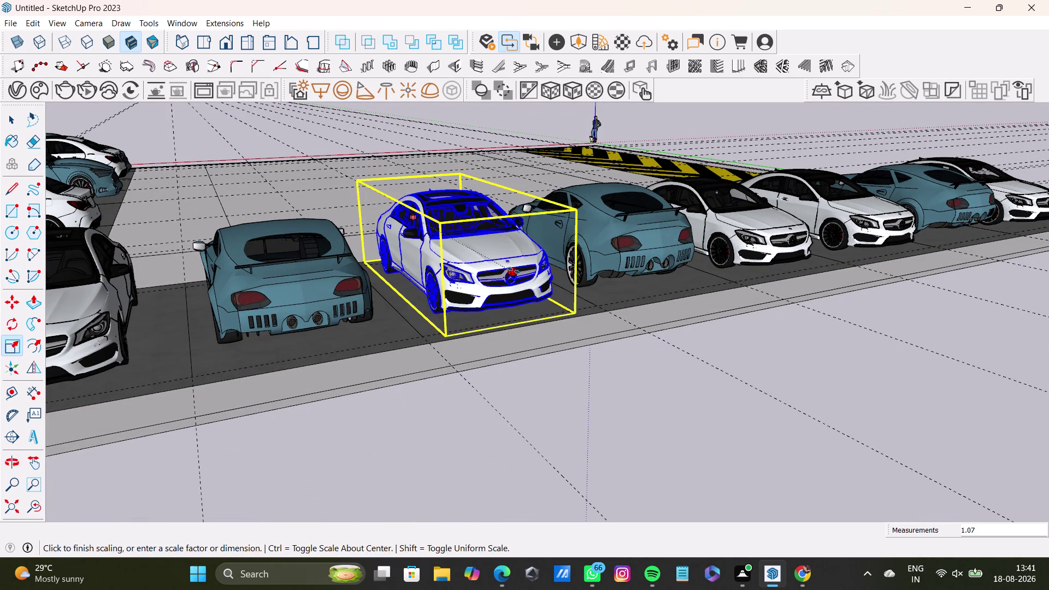
drag(514, 270, 518, 282)
drag(399, 248, 394, 250)
key(space)
click(731, 416)
scroll(down, 3)
scroll(down, 3)
middle_drag(468, 248, 471, 352)
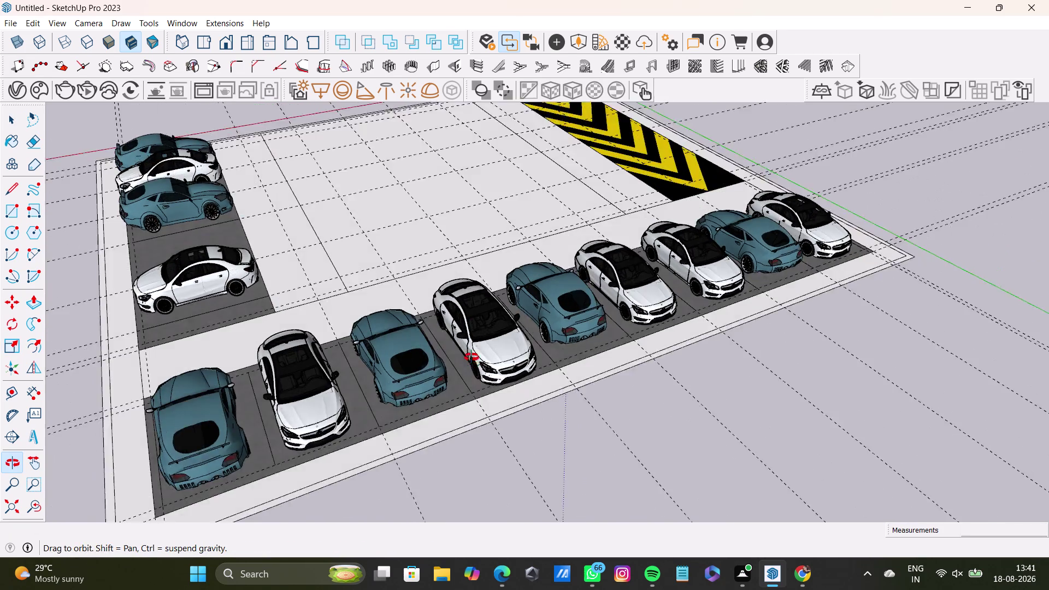
middle_drag(472, 351, 471, 376)
middle_drag(328, 338, 579, 379)
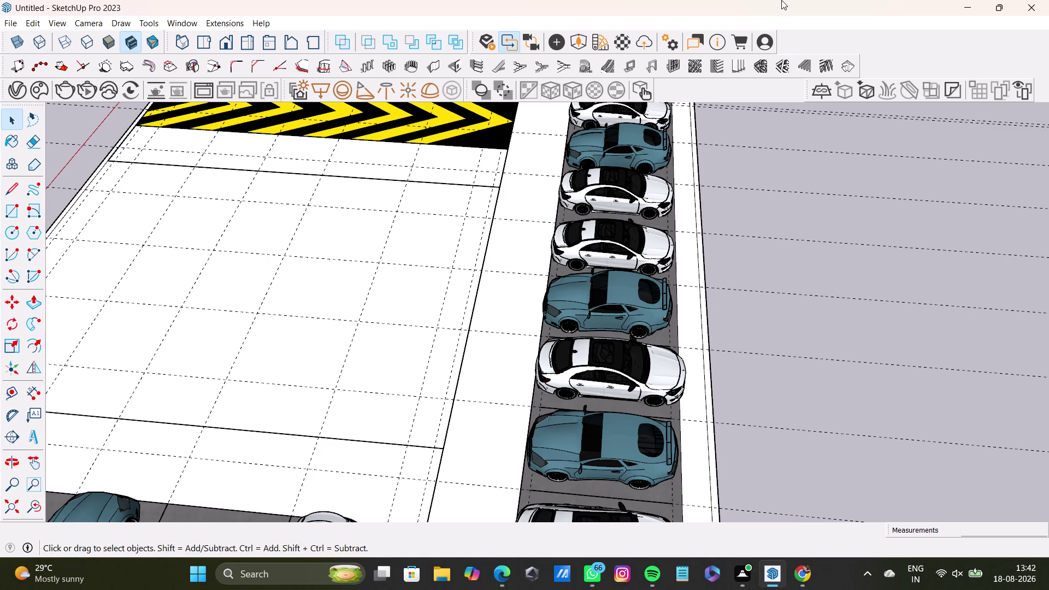
key(space)
click(763, 225)
scroll(down, 3)
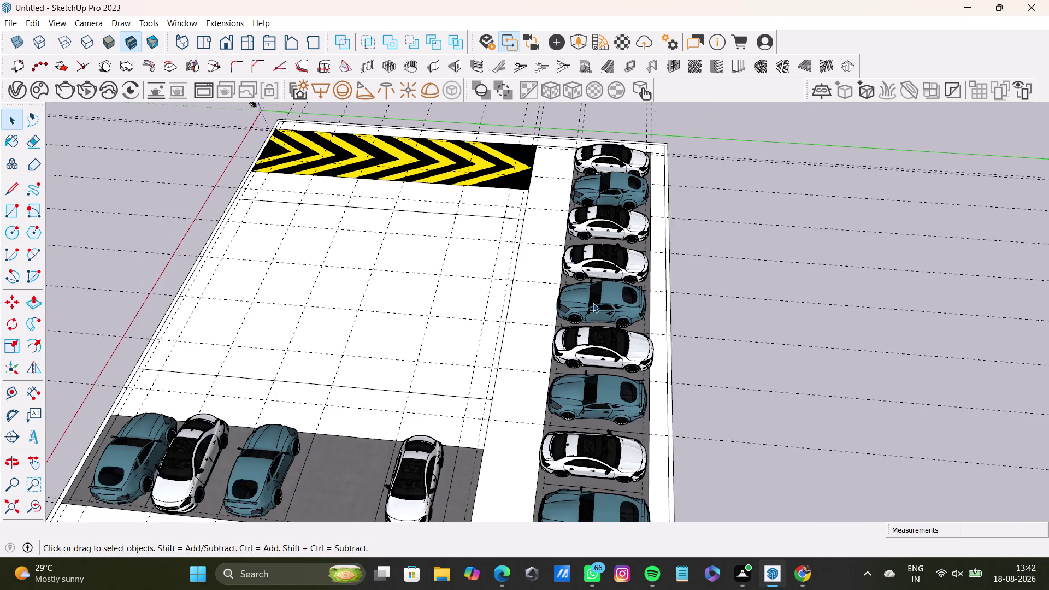
middle_drag(592, 303, 702, 273)
middle_drag(647, 340, 663, 388)
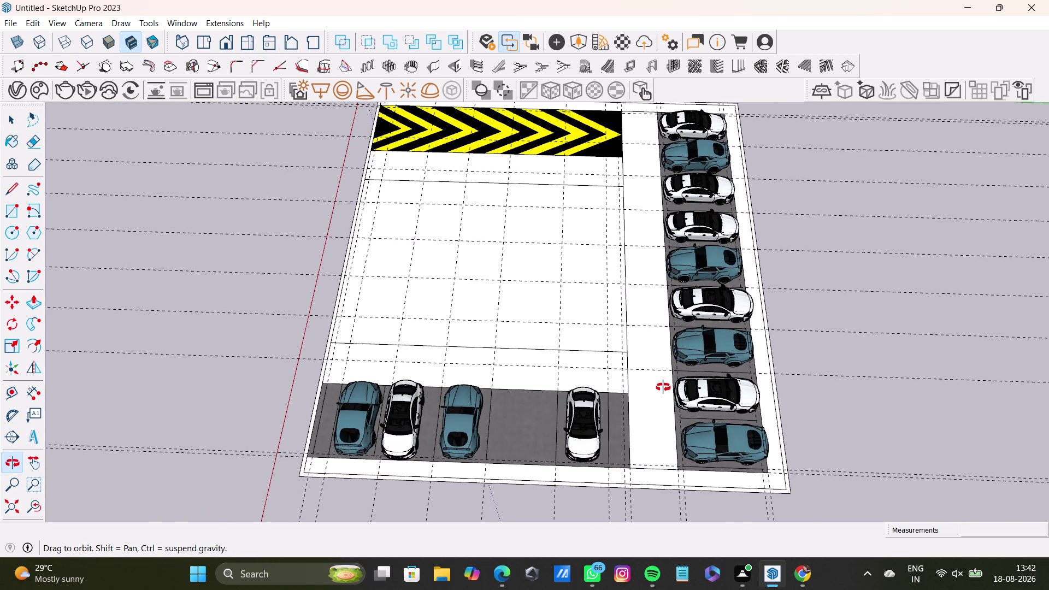
middle_drag(662, 387, 925, 390)
scroll(up, 3)
middle_drag(733, 367, 724, 298)
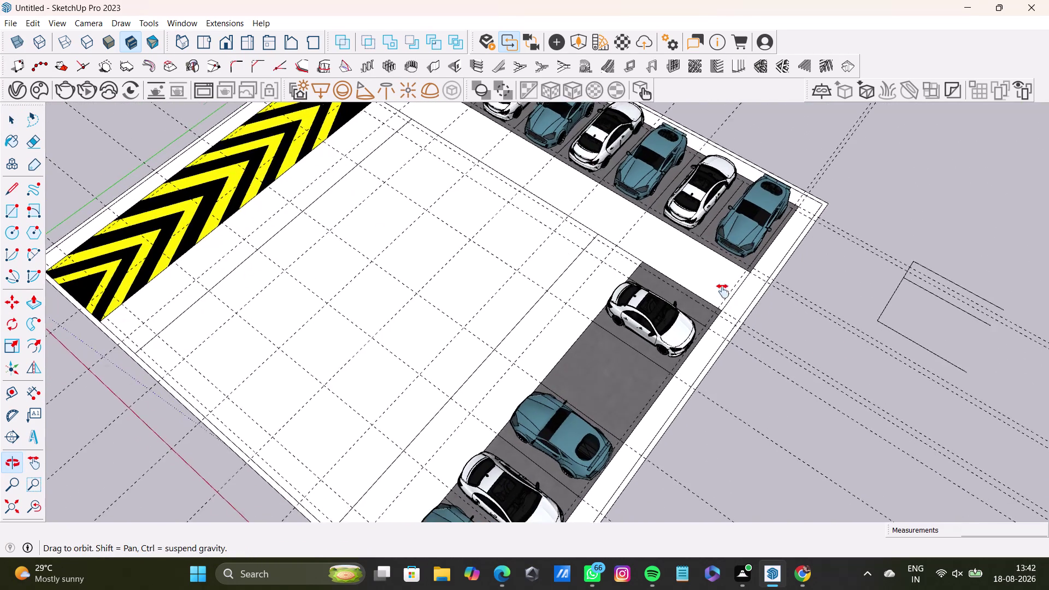
middle_drag(724, 298, 721, 285)
scroll(down, 3)
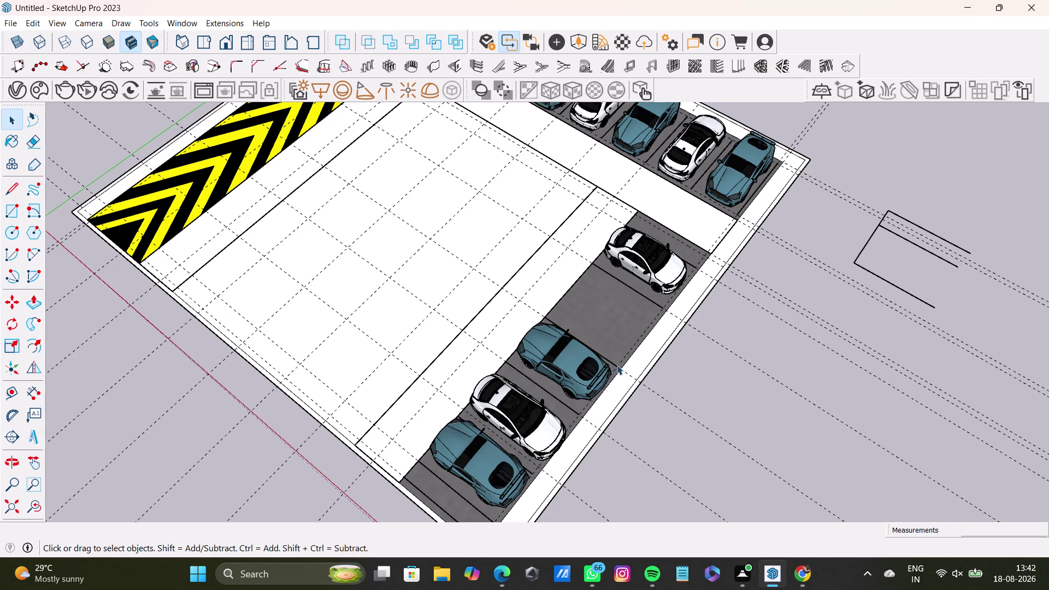
scroll(down, 3)
scroll(down, 3)
middle_drag(575, 223, 575, 224)
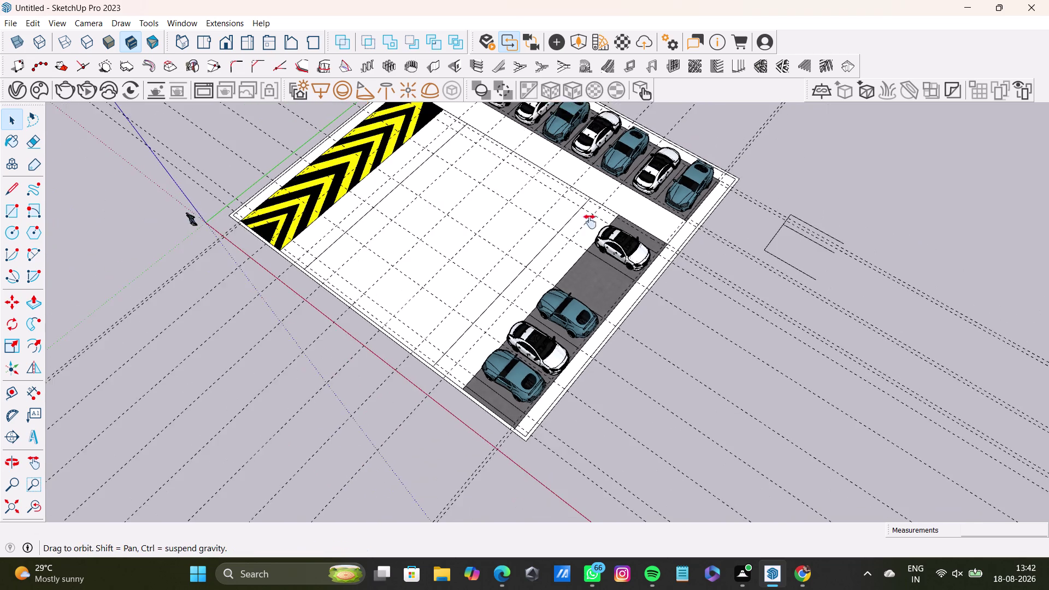
middle_drag(576, 223, 682, 306)
middle_drag(646, 323, 721, 358)
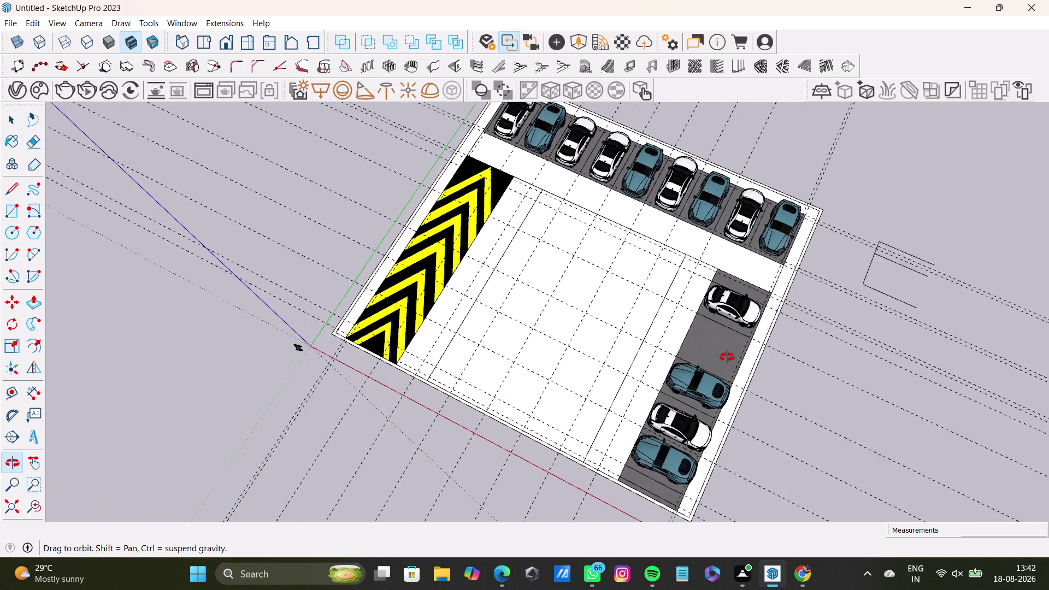
middle_drag(720, 358, 775, 340)
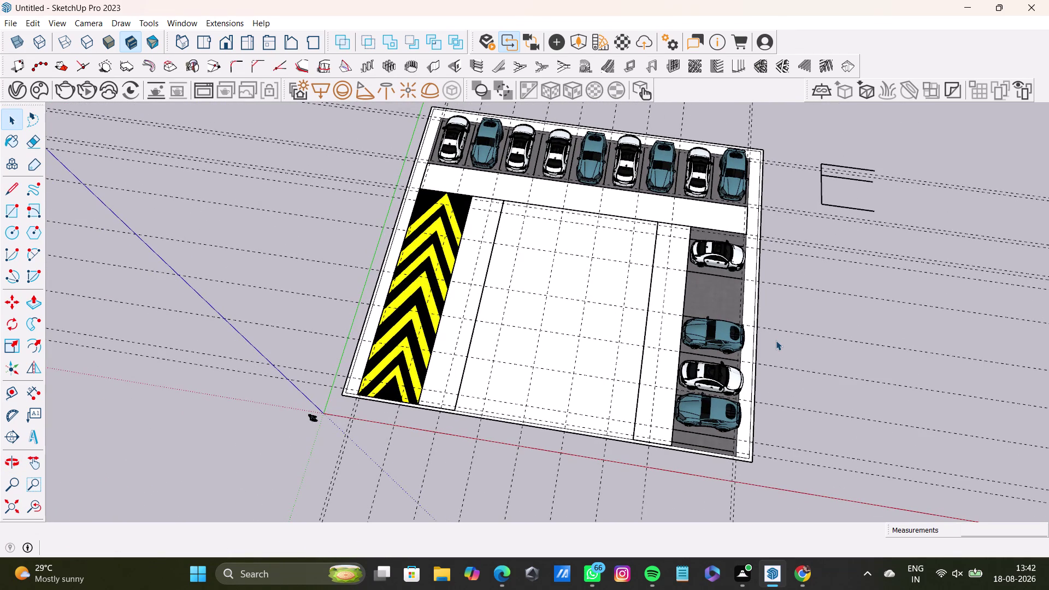